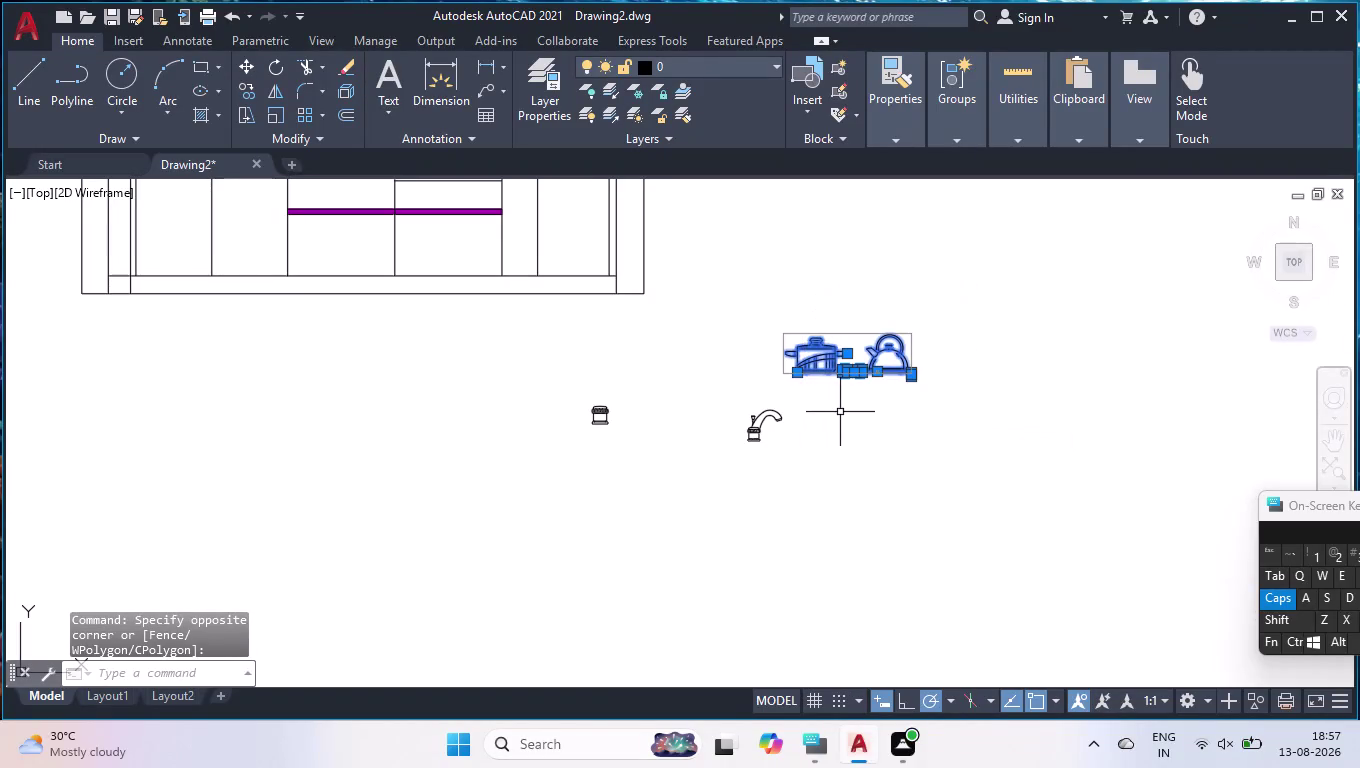
Move the selected pot and kettle from their bottom-left corner onto the countertop surface.
text(MOVE)
key(Return)
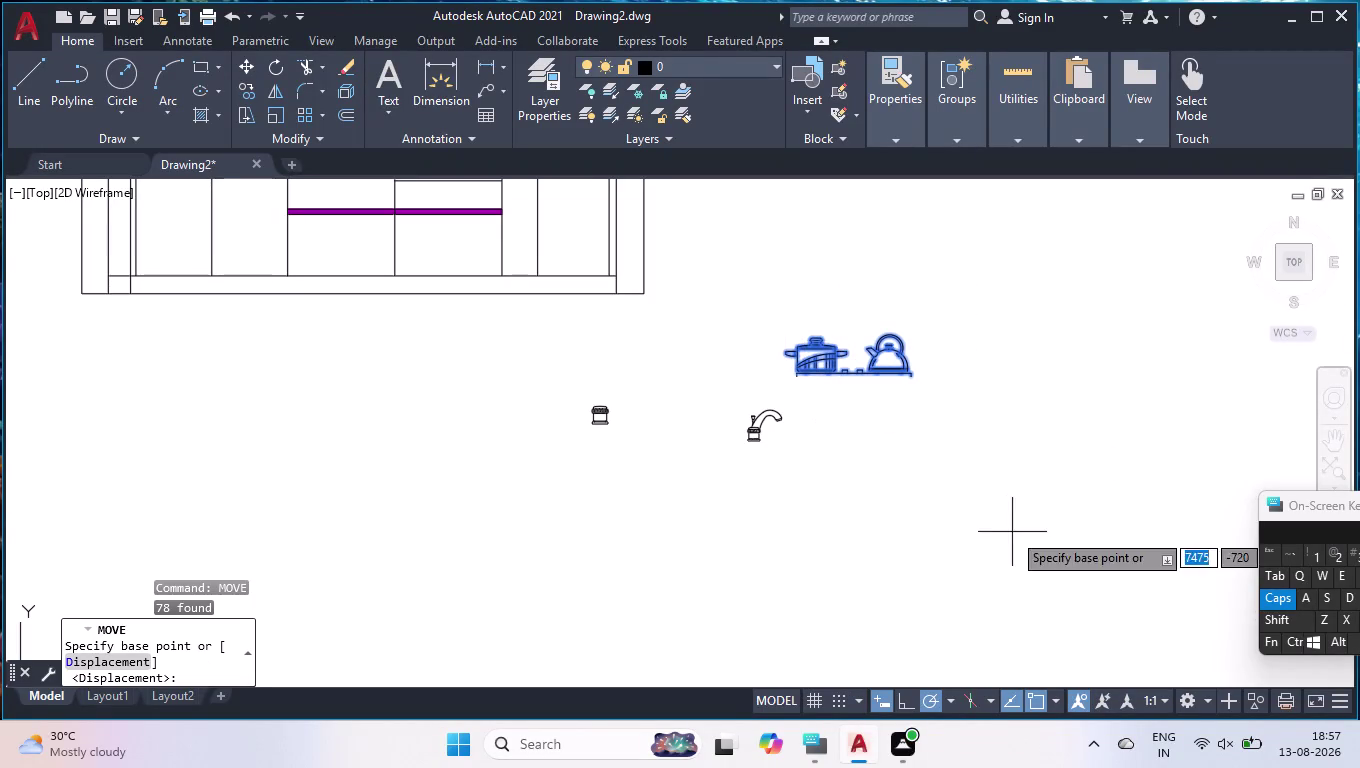
scroll(up, 3)
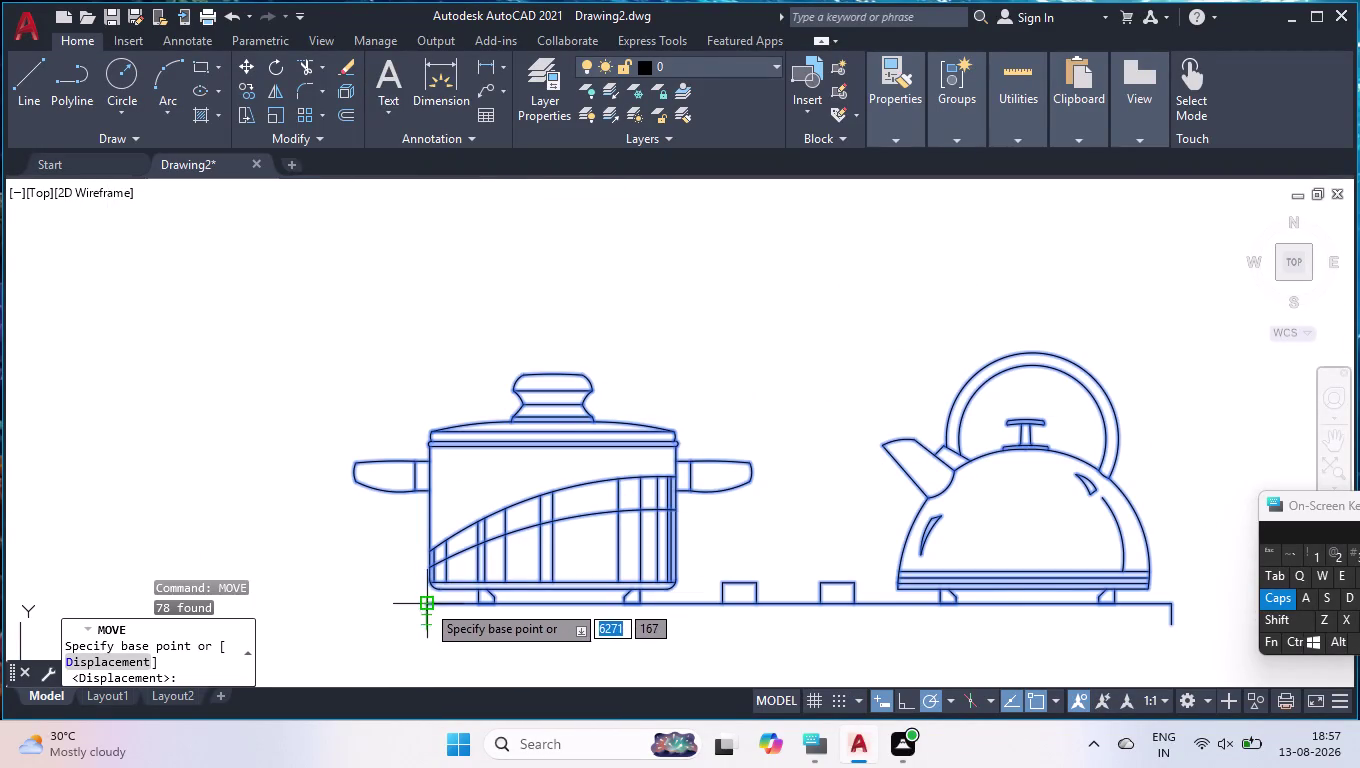
click(1178, 628)
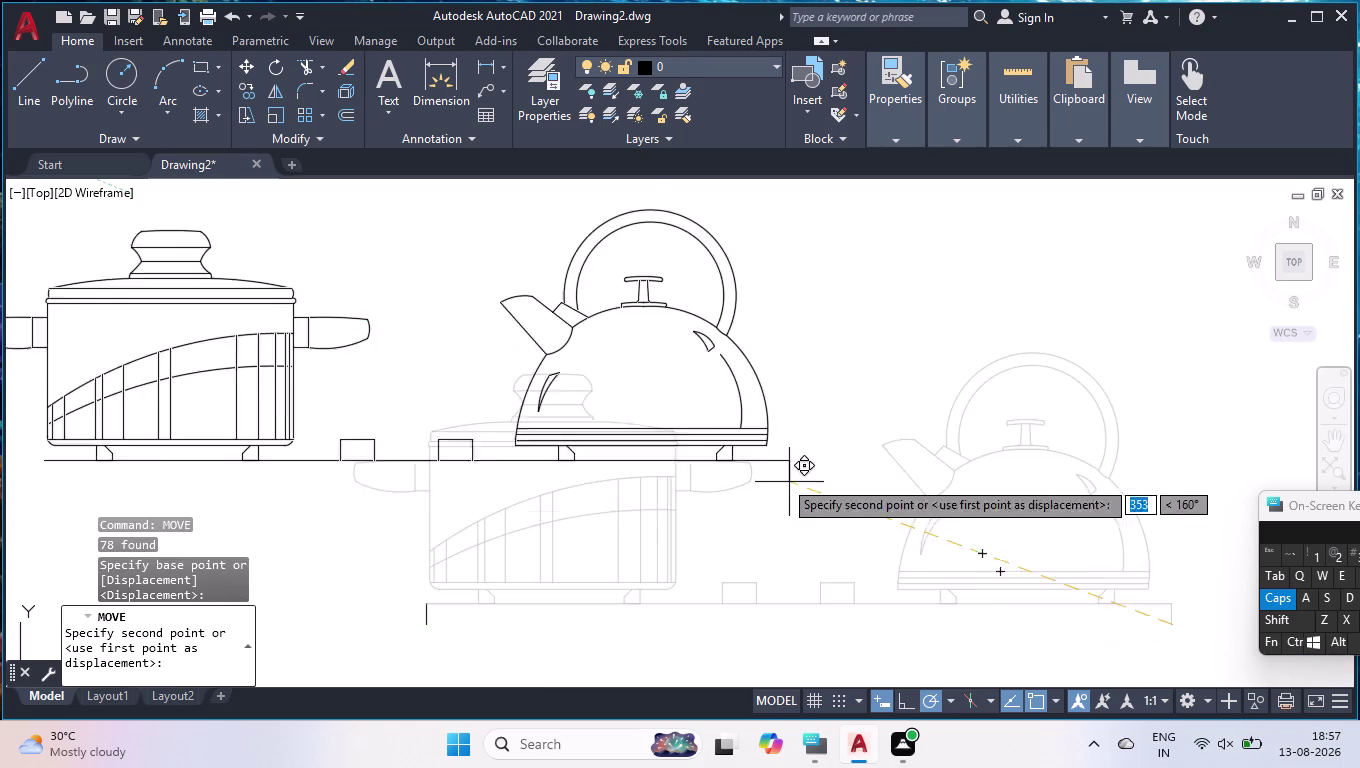
scroll(down, 3)
scroll(up, 3)
scroll(up, 3)
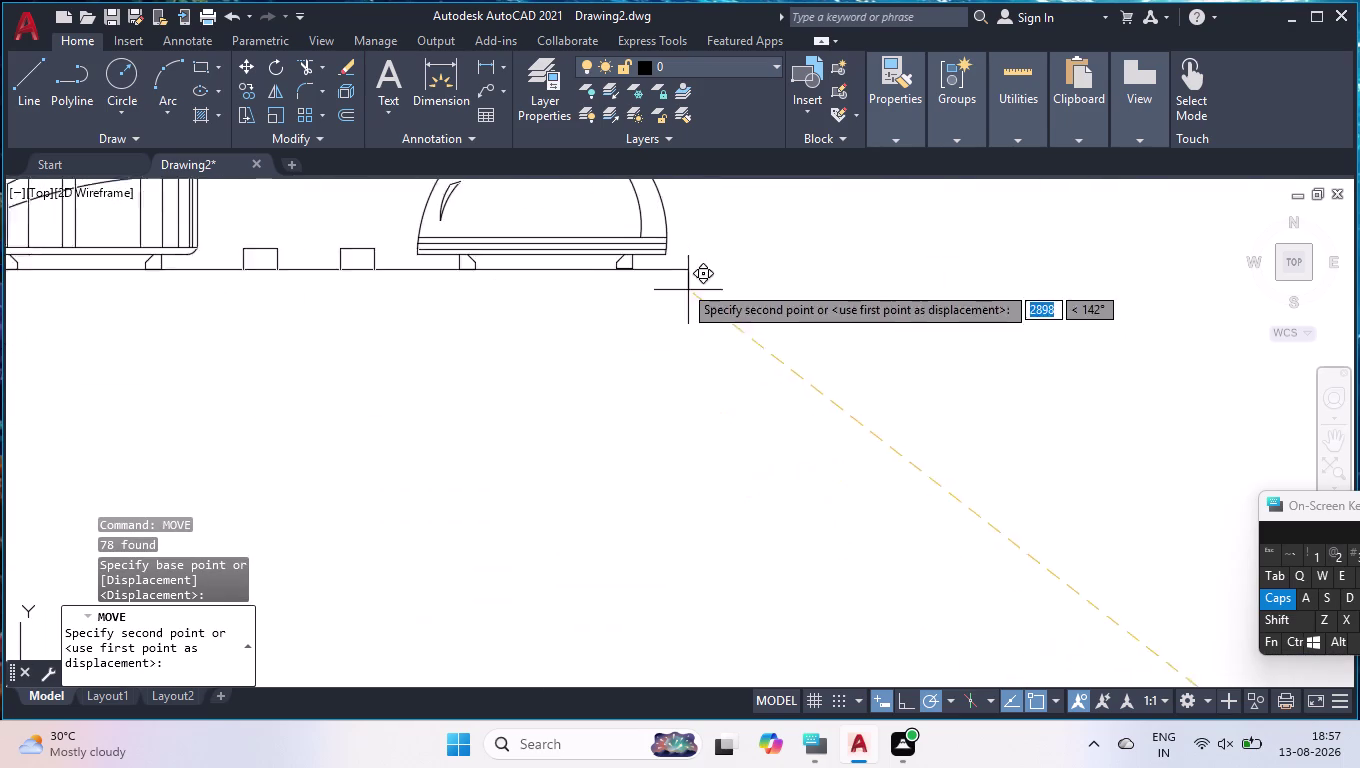
scroll(down, 3)
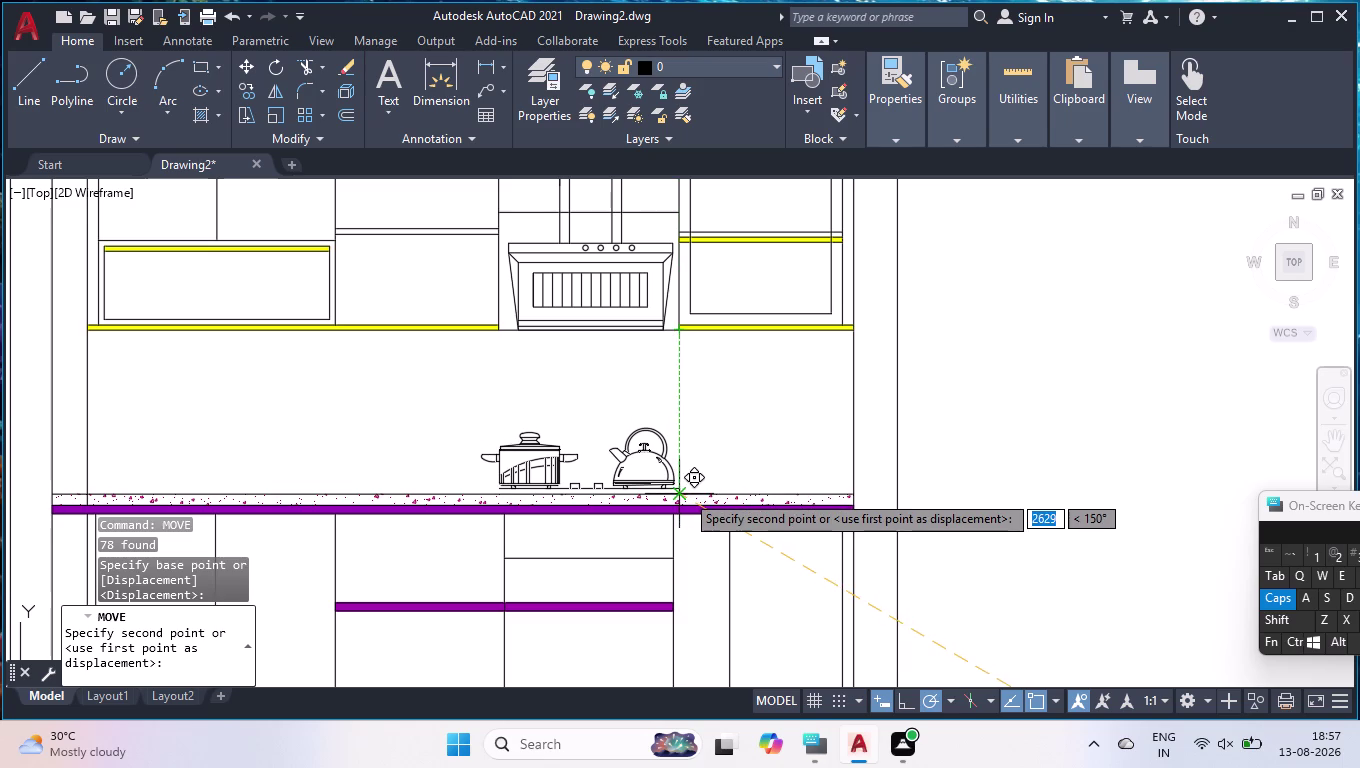
click(685, 493)
scroll(up, 3)
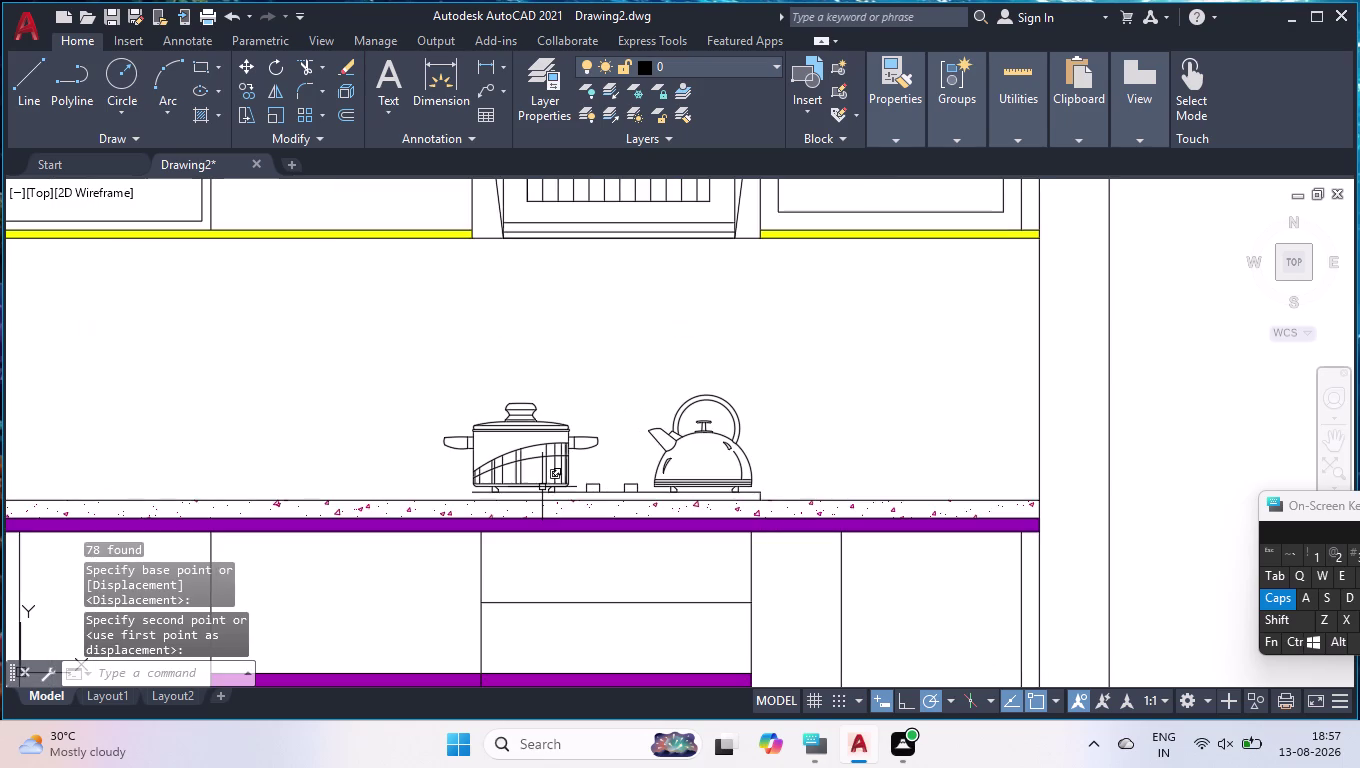
scroll(up, 3)
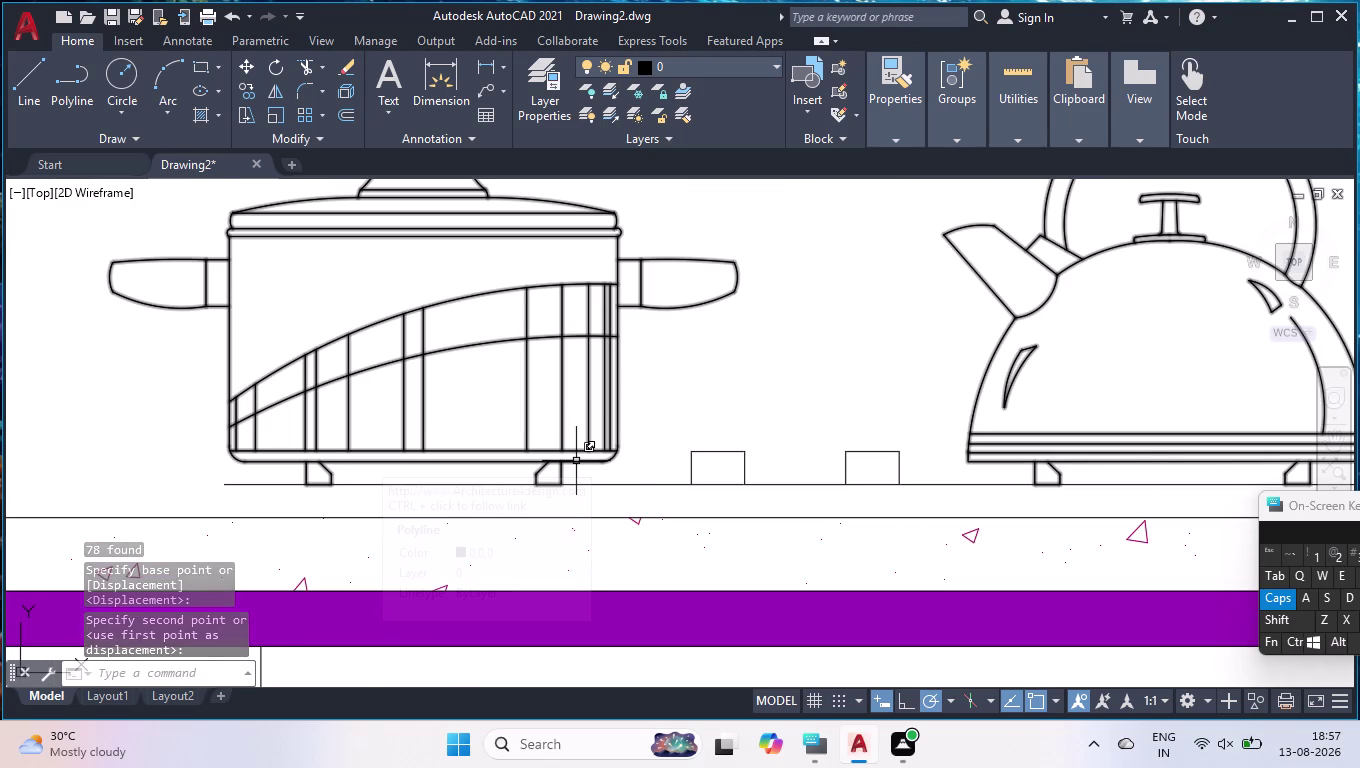
Draw a short vertical line from the pot's base down to the countertop.
key(l)
key(Return)
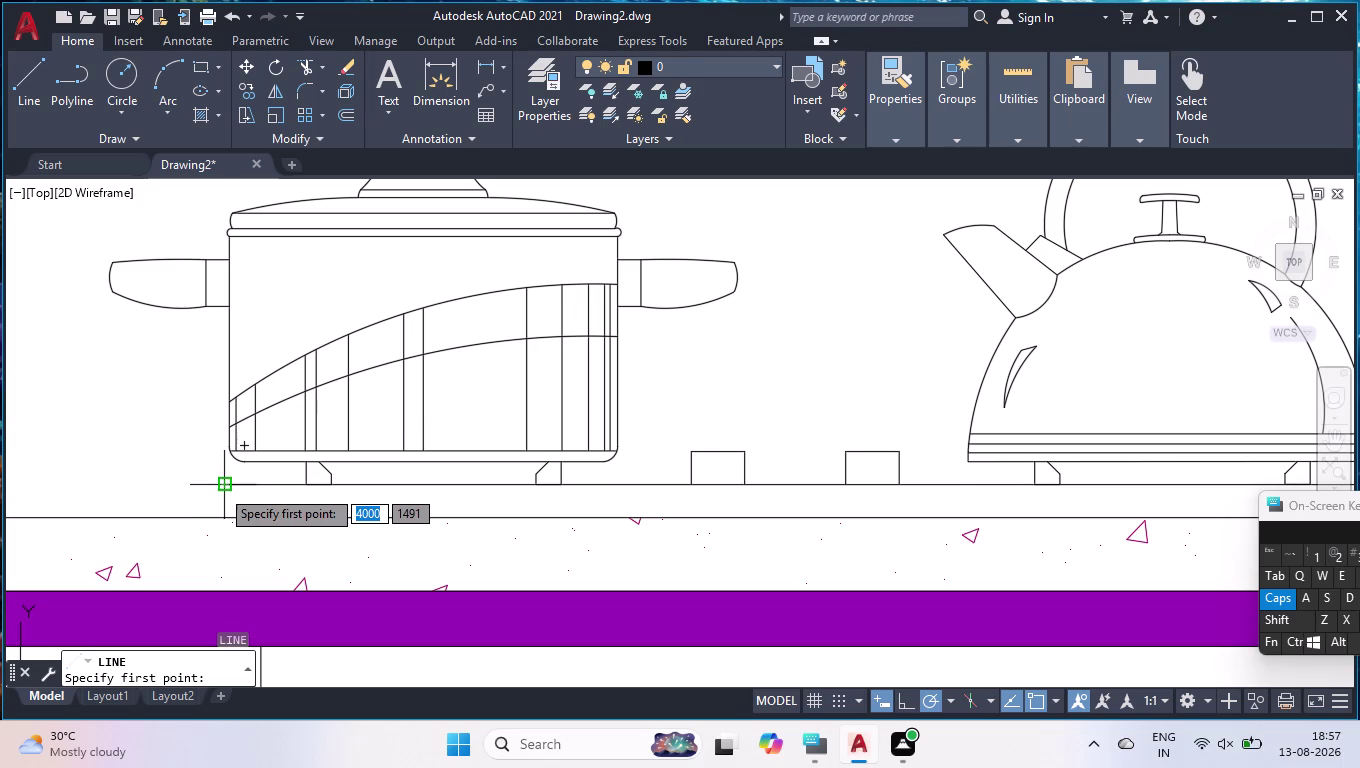
click(220, 488)
click(221, 516)
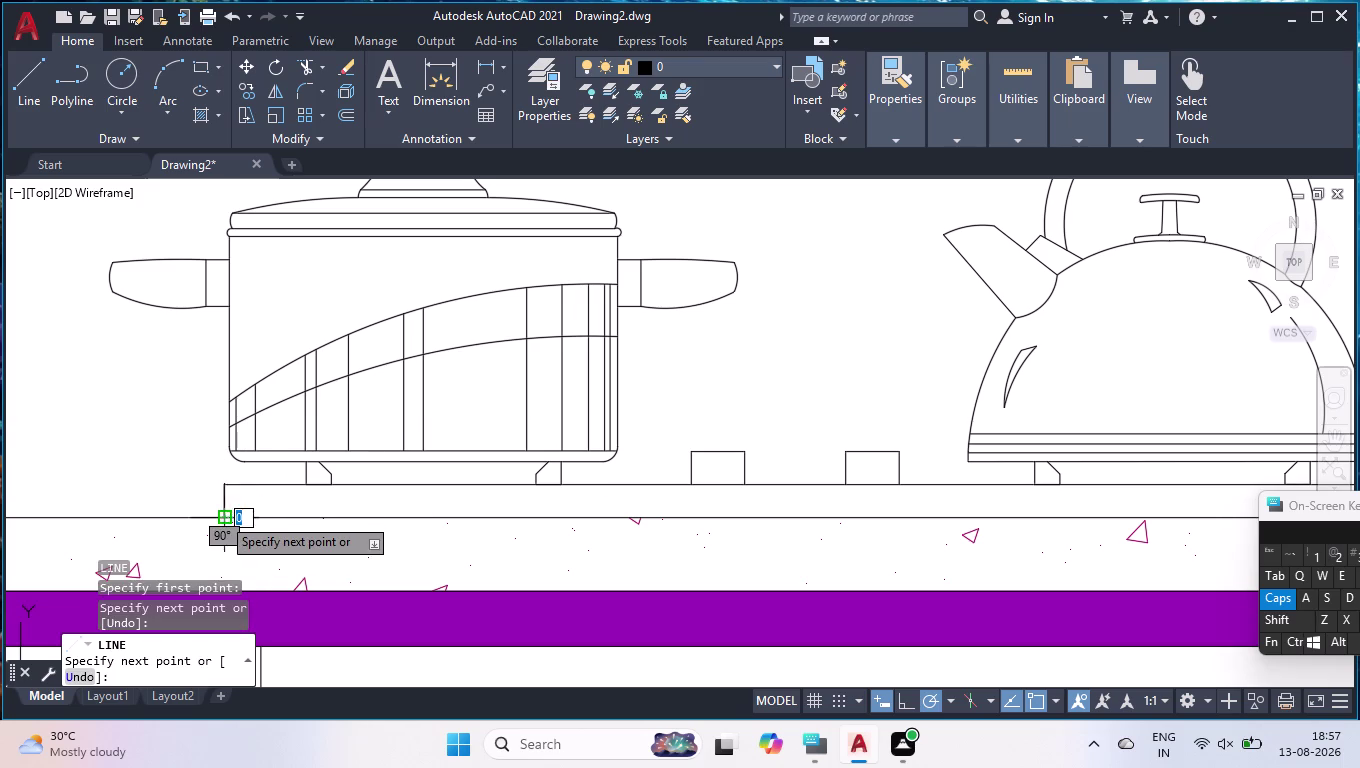
key(space)
scroll(down, 3)
scroll(down, 3)
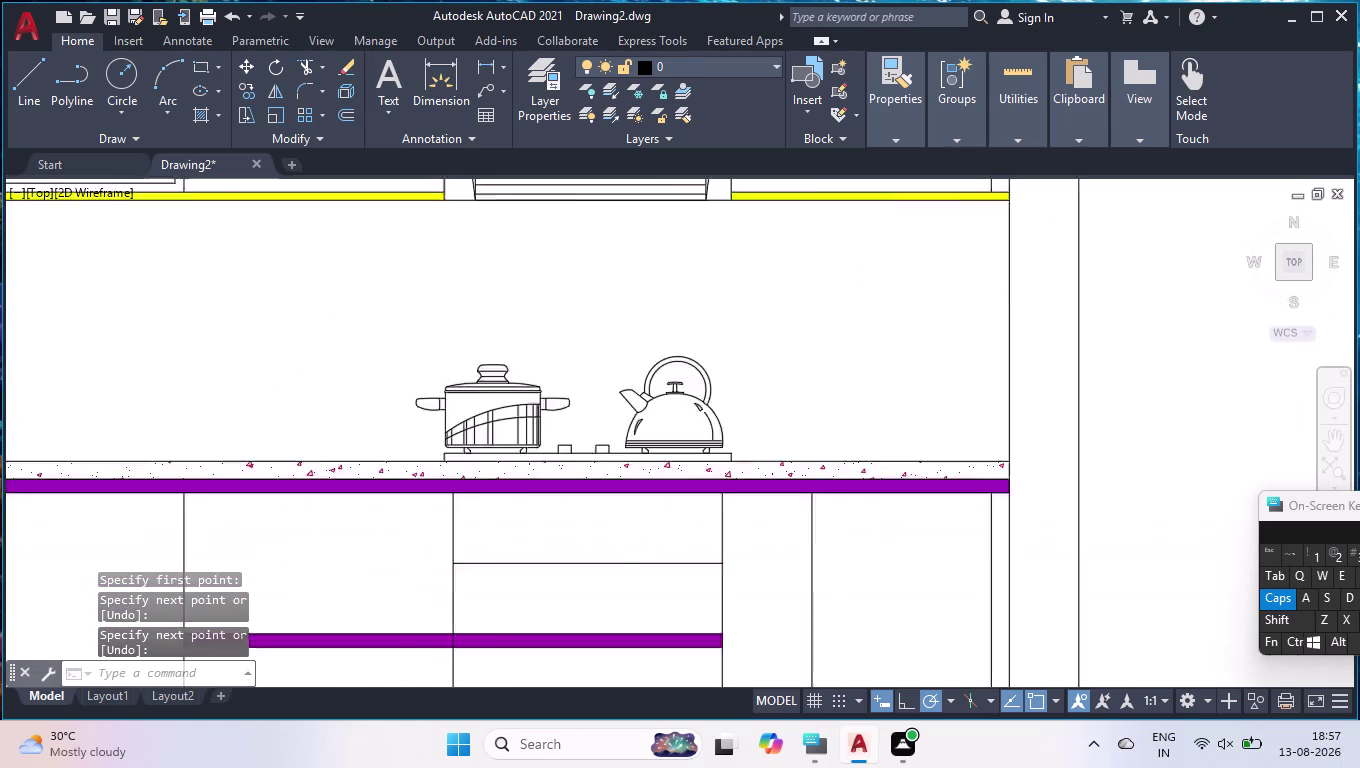
scroll(down, 3)
scroll(down, 3)
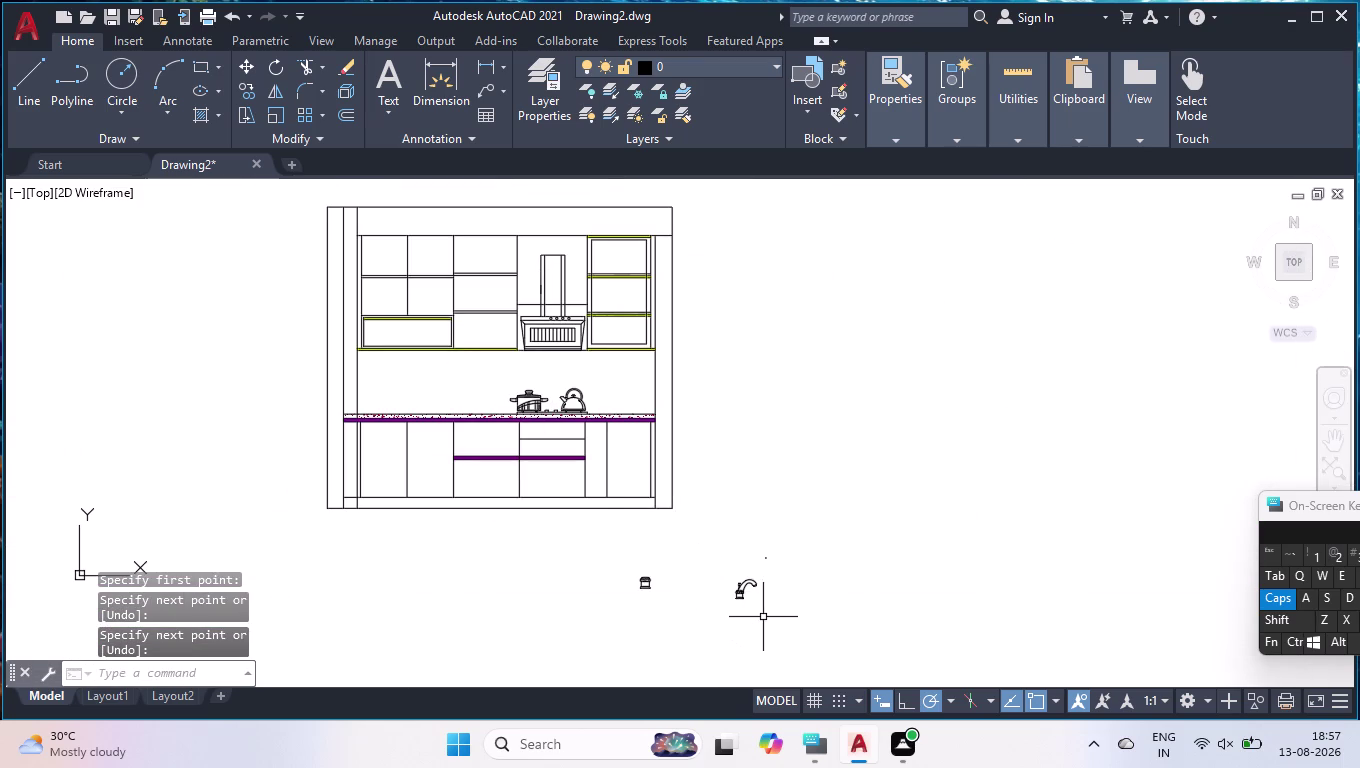
scroll(up, 3)
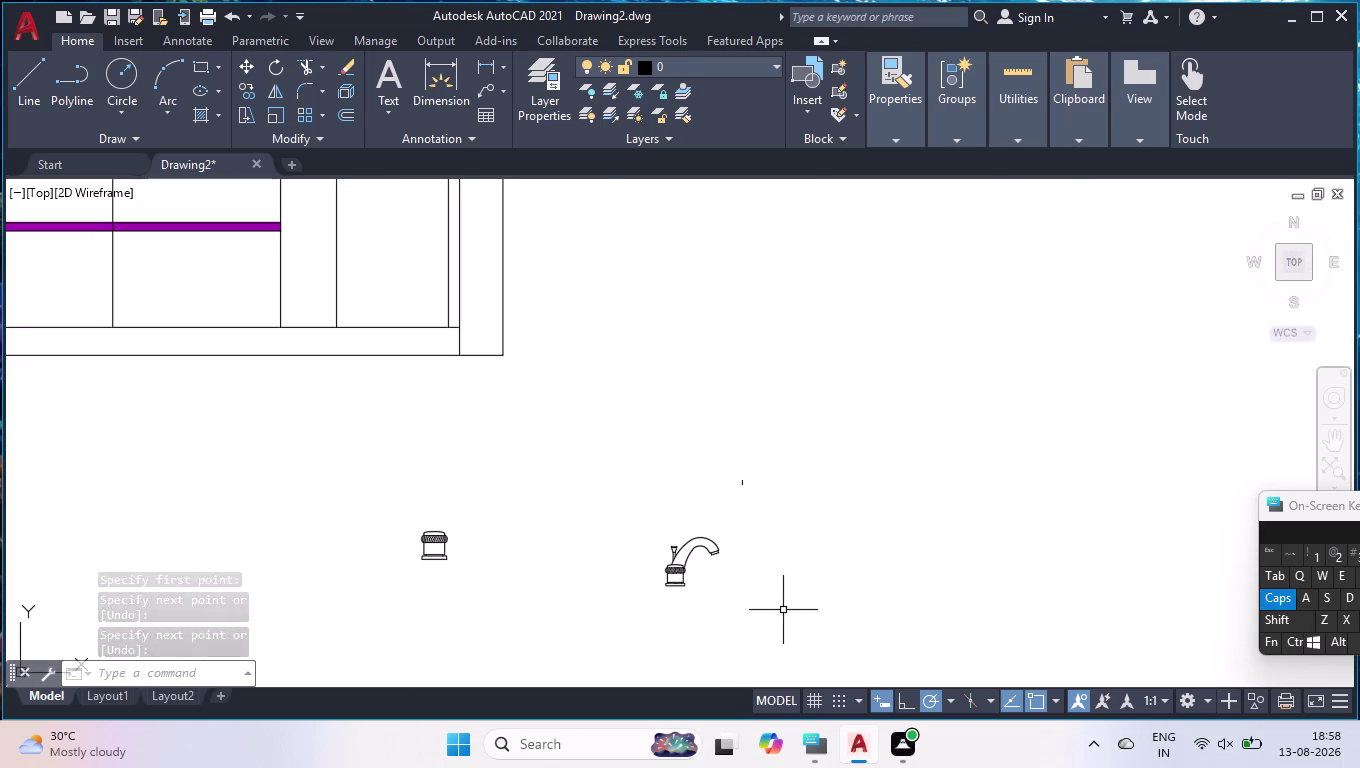
Select the faucet and begin moving it from its base's bottom midpoint.
click(744, 476)
click(760, 603)
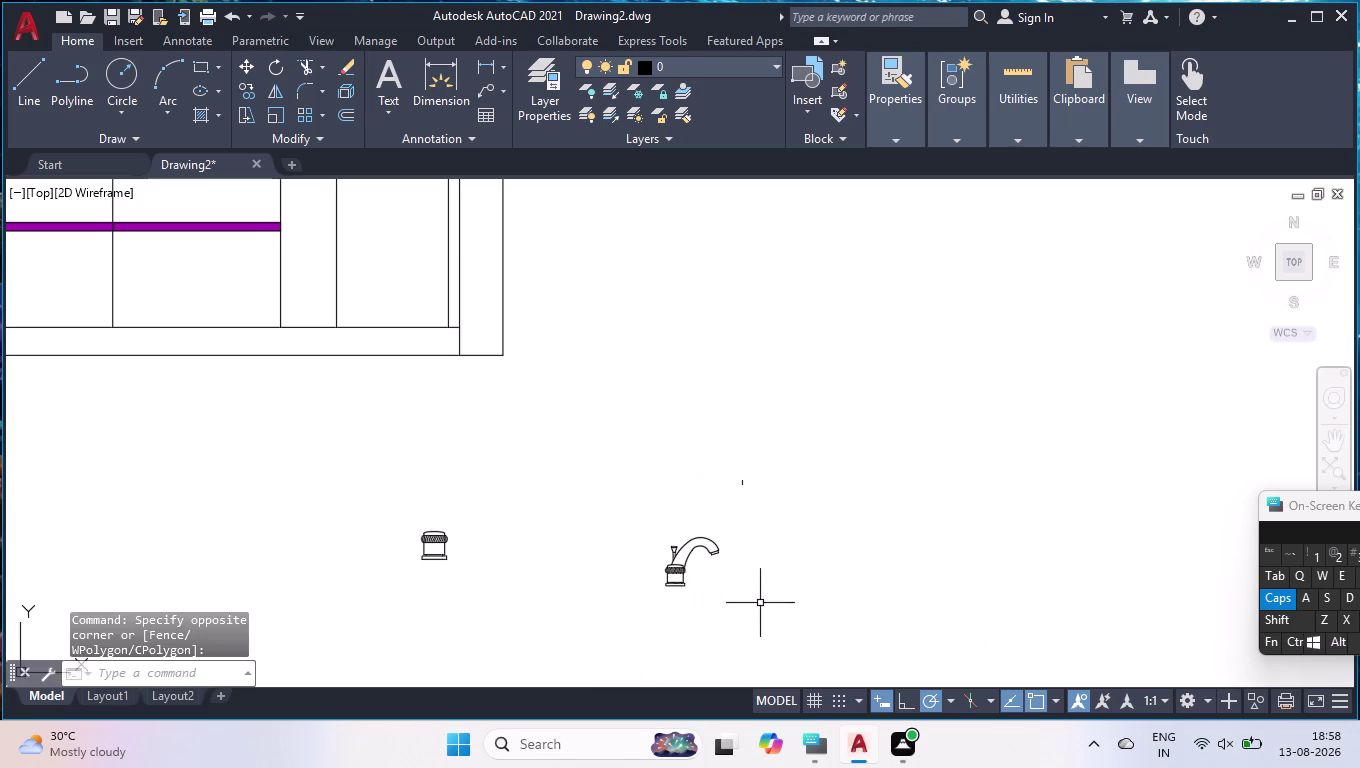
click(746, 533)
click(626, 631)
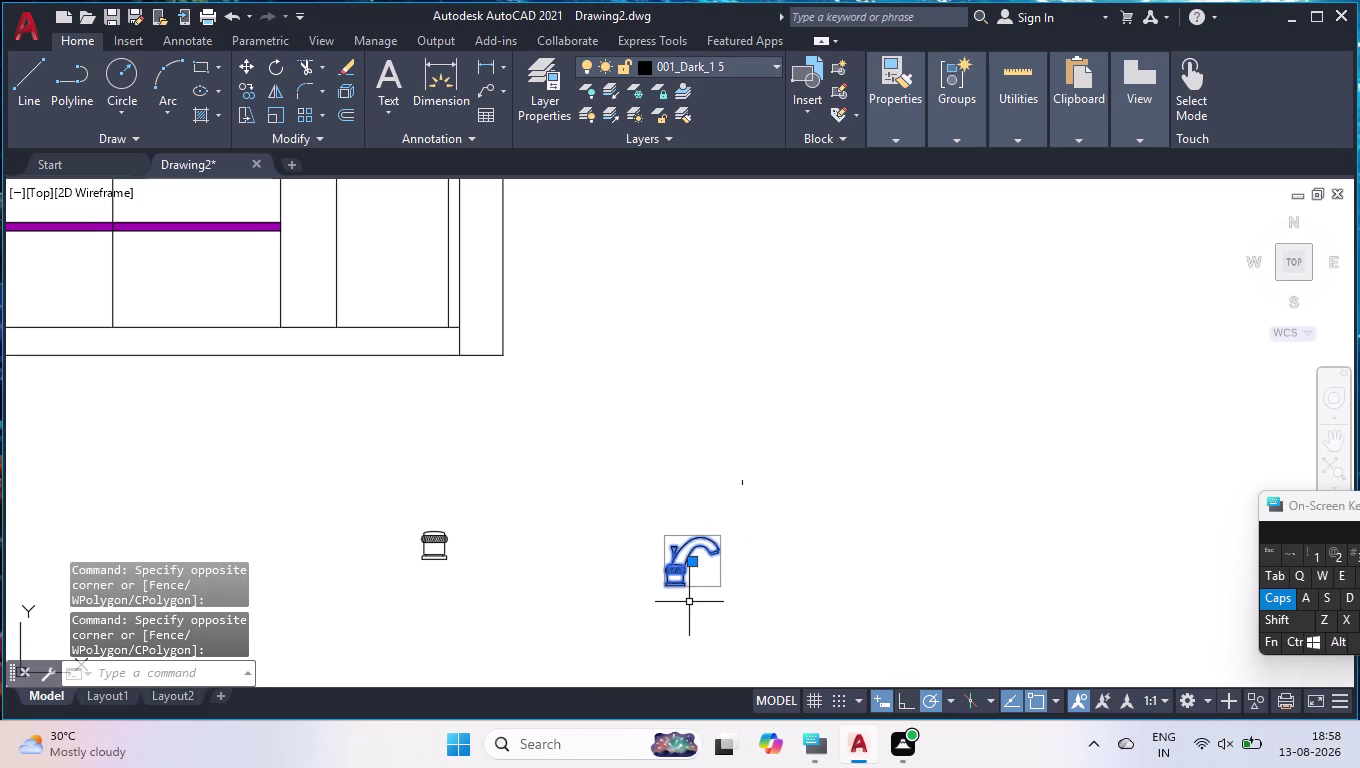
text(MOVE)
key(Return)
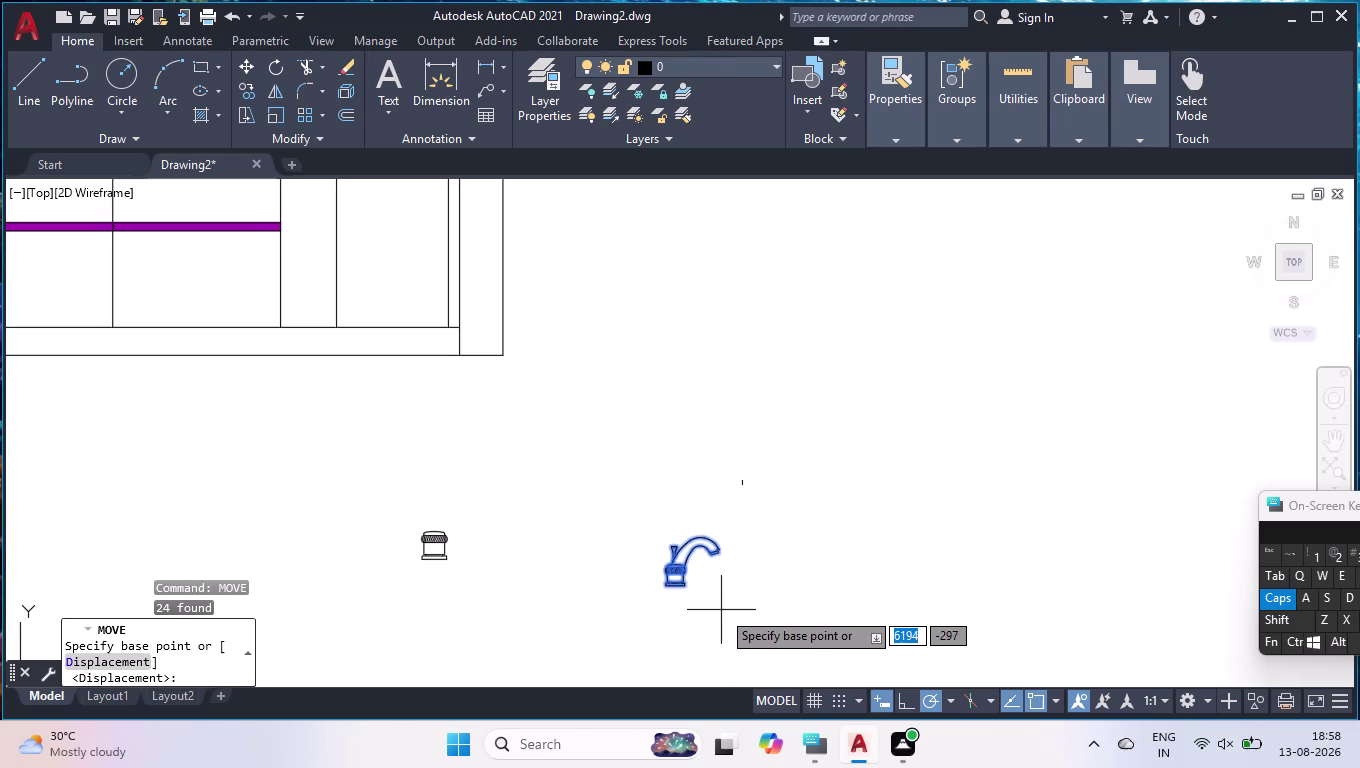
scroll(up, 3)
scroll(up, 3)
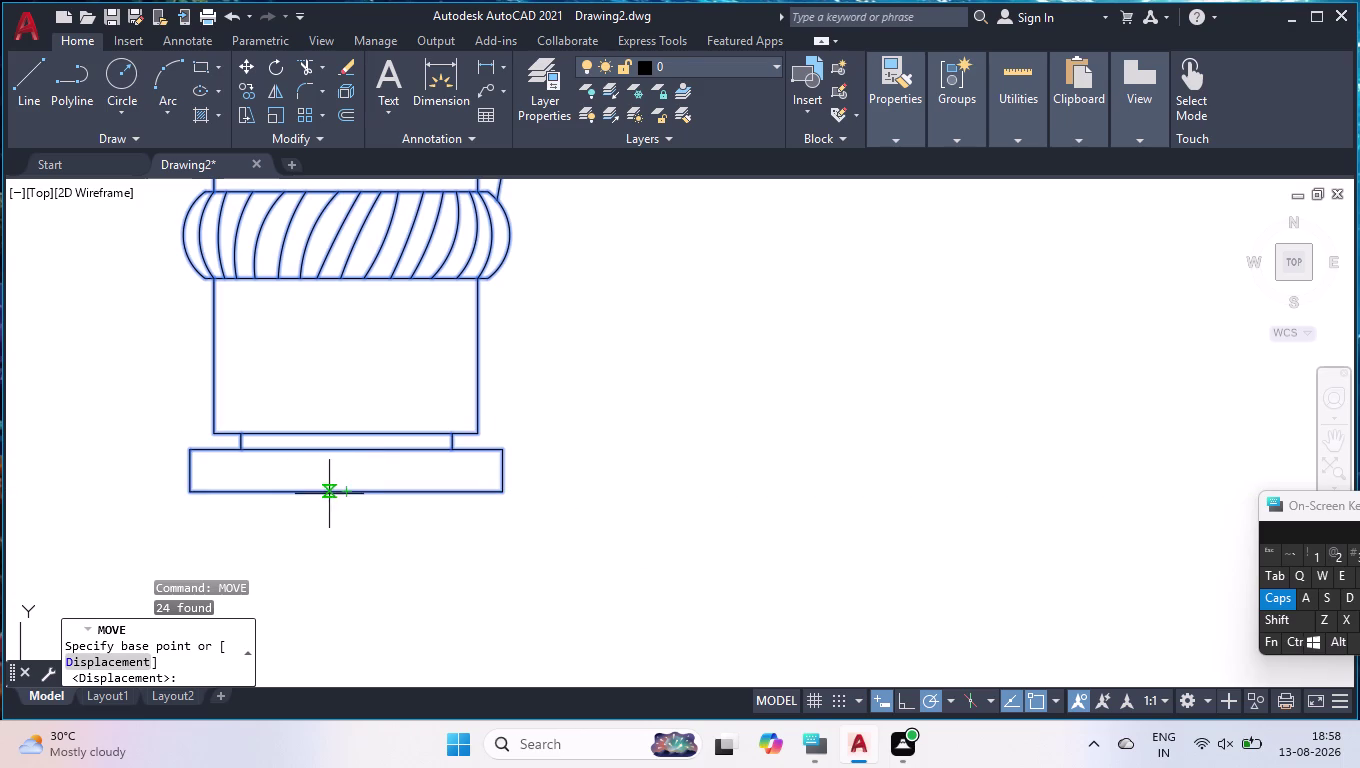
click(349, 494)
Set the faucet down on the countertop to the left of the pot.
scroll(down, 3)
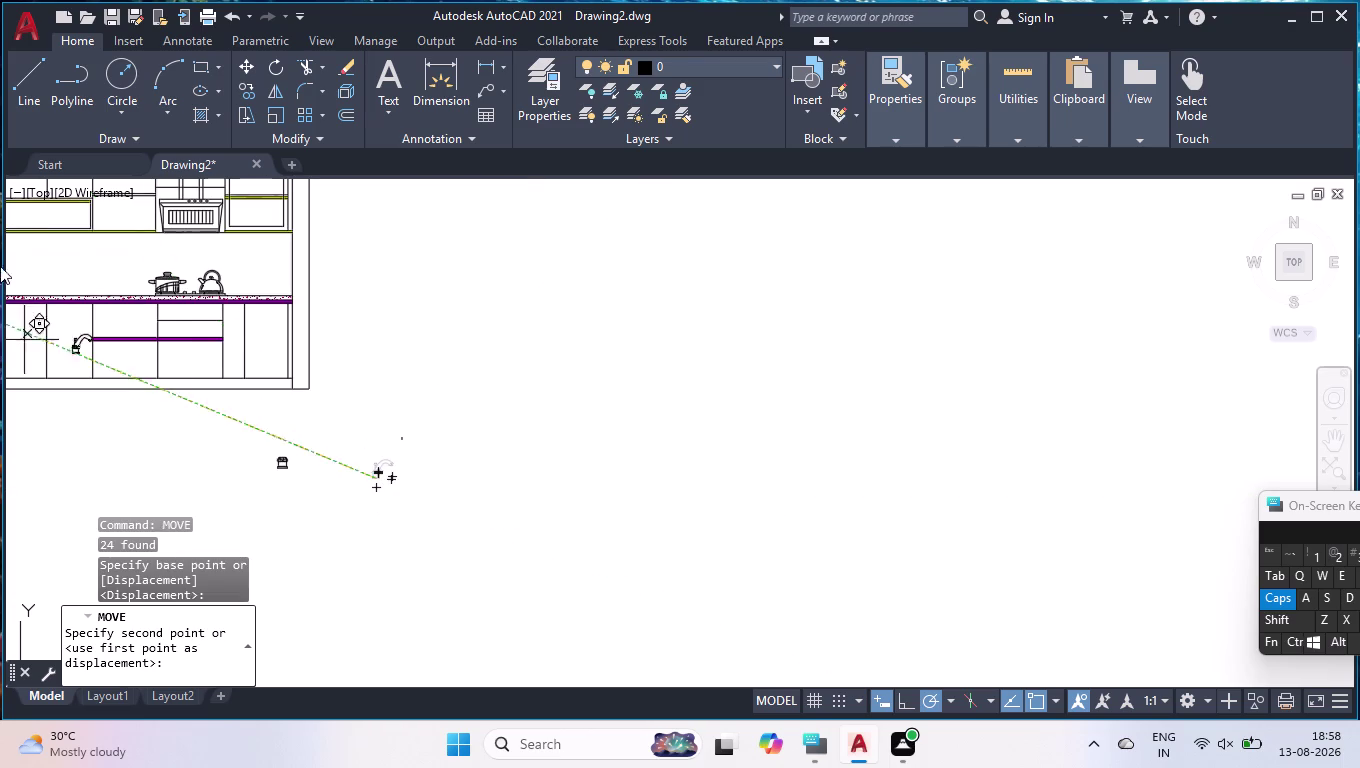
scroll(down, 3)
scroll(up, 3)
scroll(up, 3)
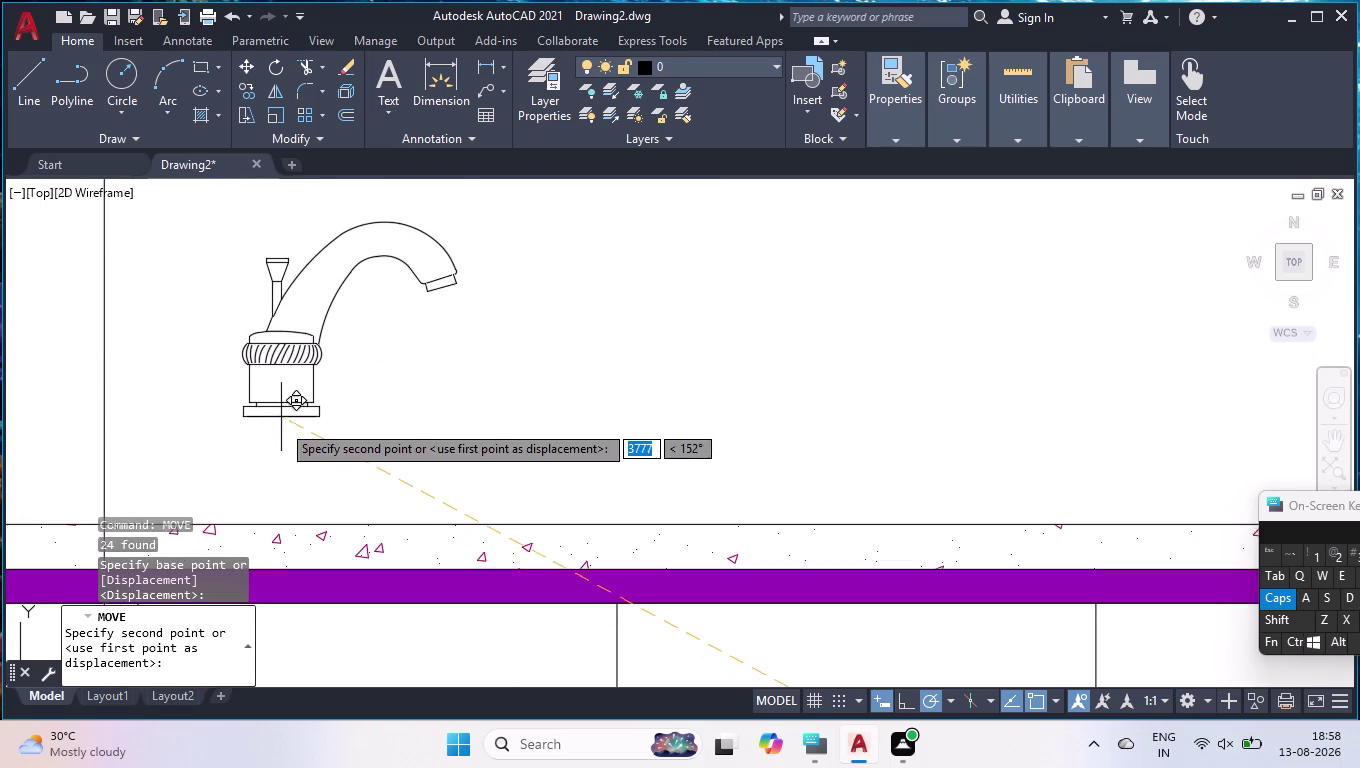
scroll(down, 3)
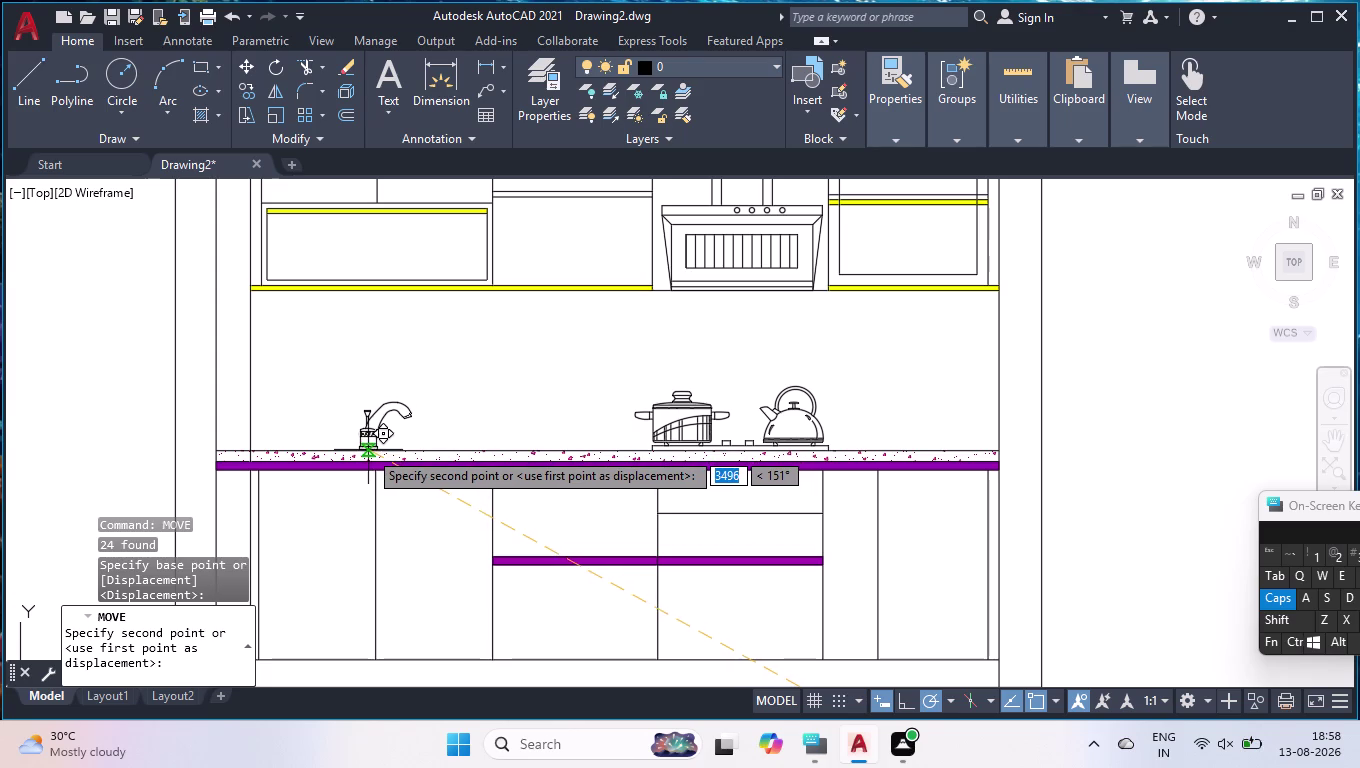
click(368, 450)
scroll(down, 3)
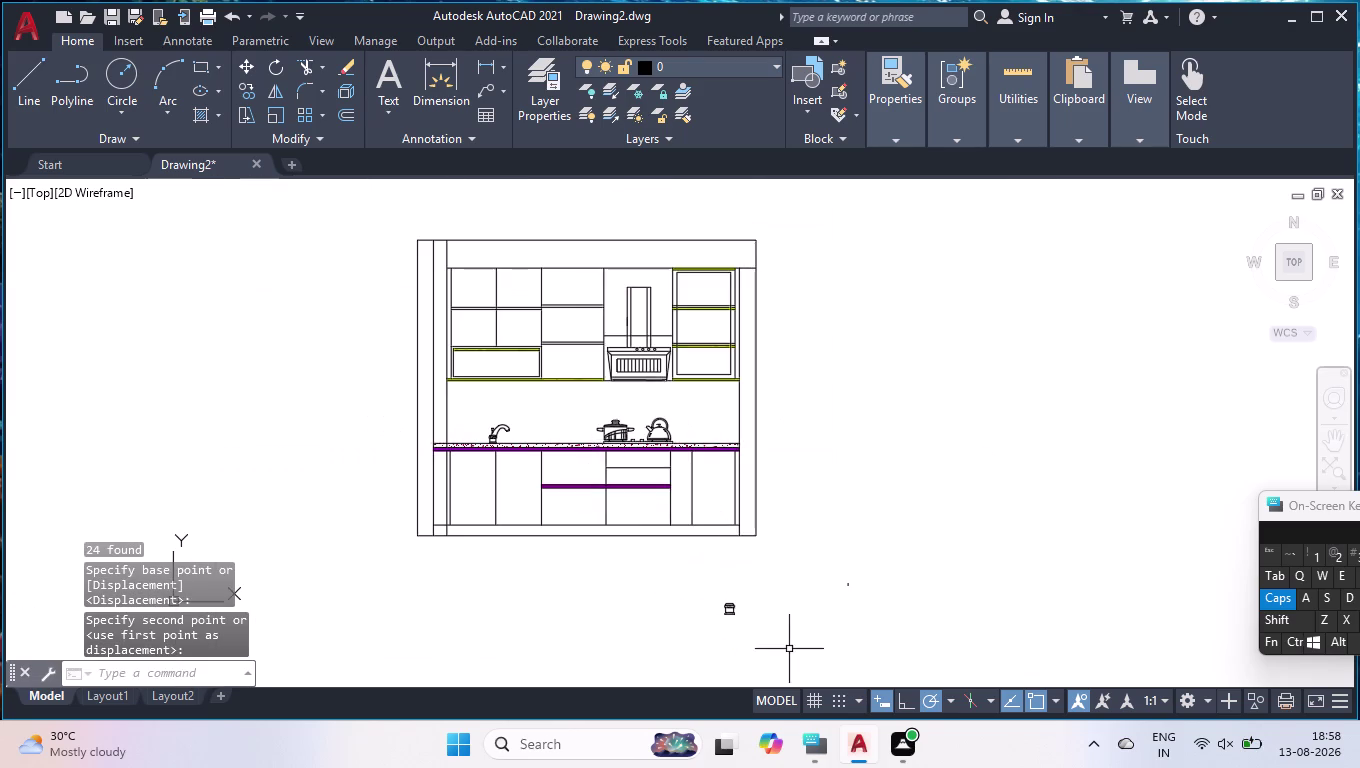
scroll(up, 3)
drag(646, 452, 642, 469)
Group the selected control knob parts into a single object.
click(498, 542)
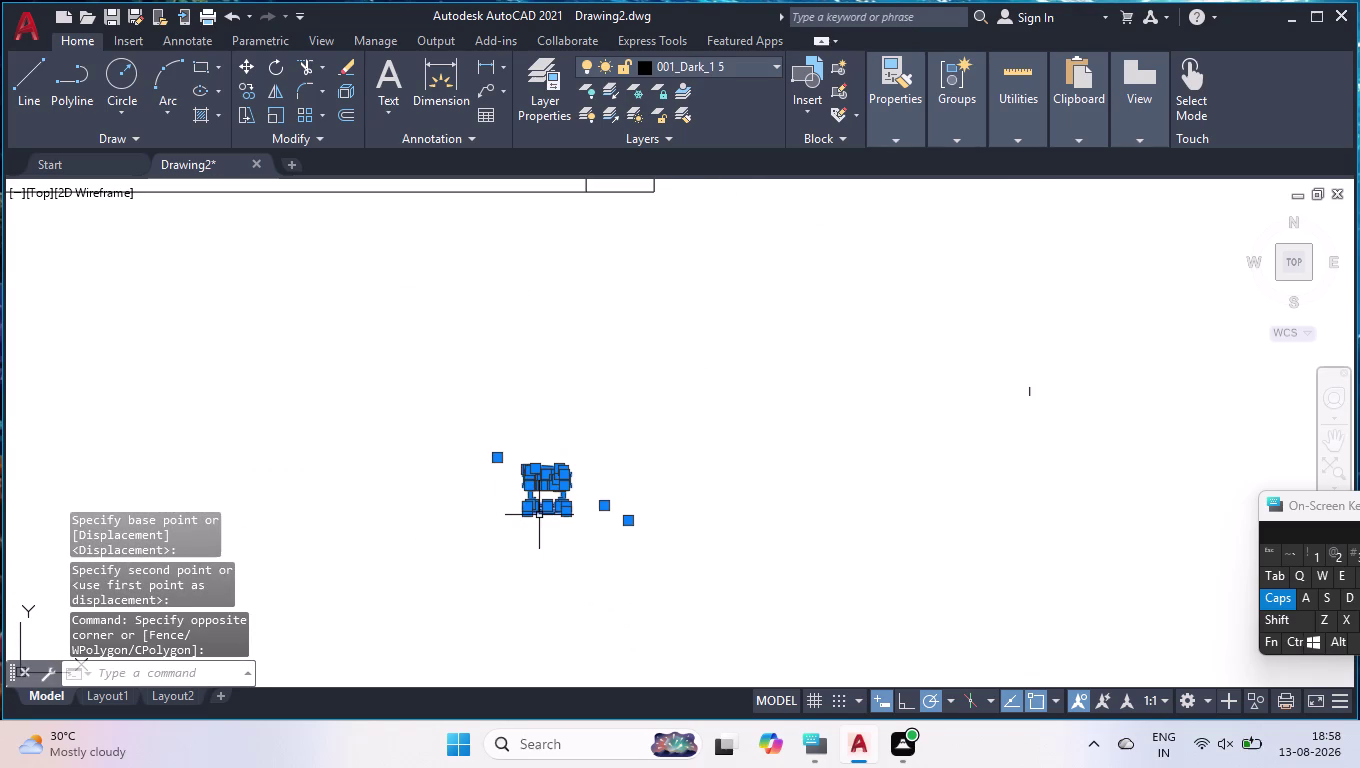
key(g)
key(r)
text(OU)
key(Return)
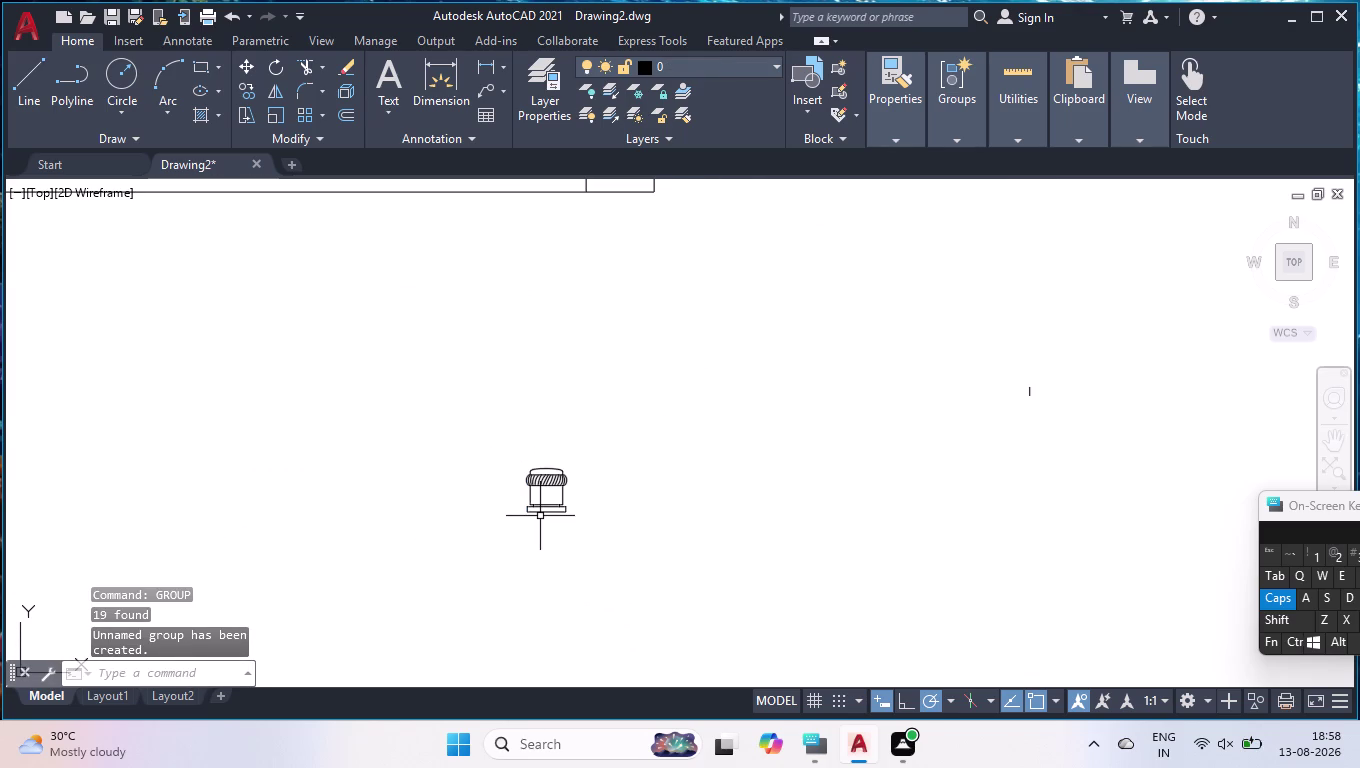
Move the grouped knob from its base onto the countertop left of the faucet.
click(545, 471)
text(M)
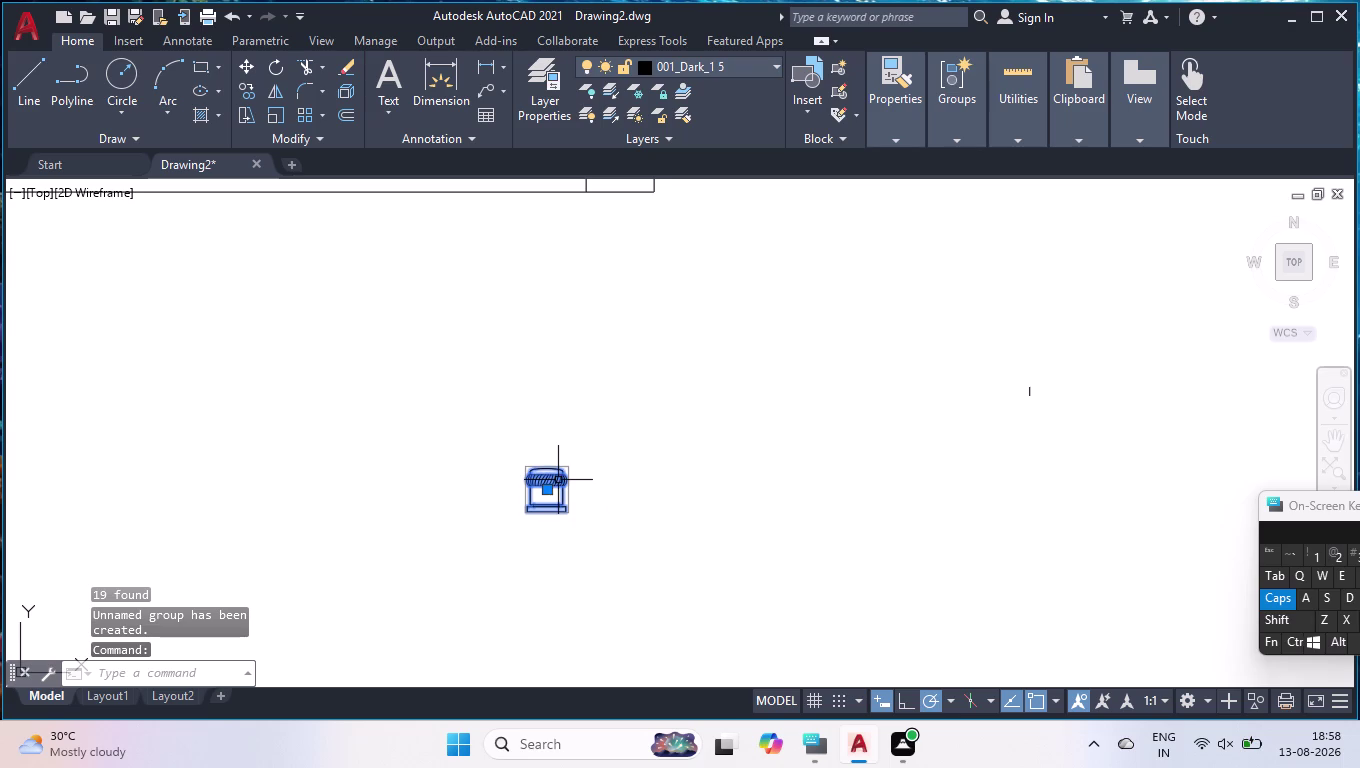
text(OVE)
key(Return)
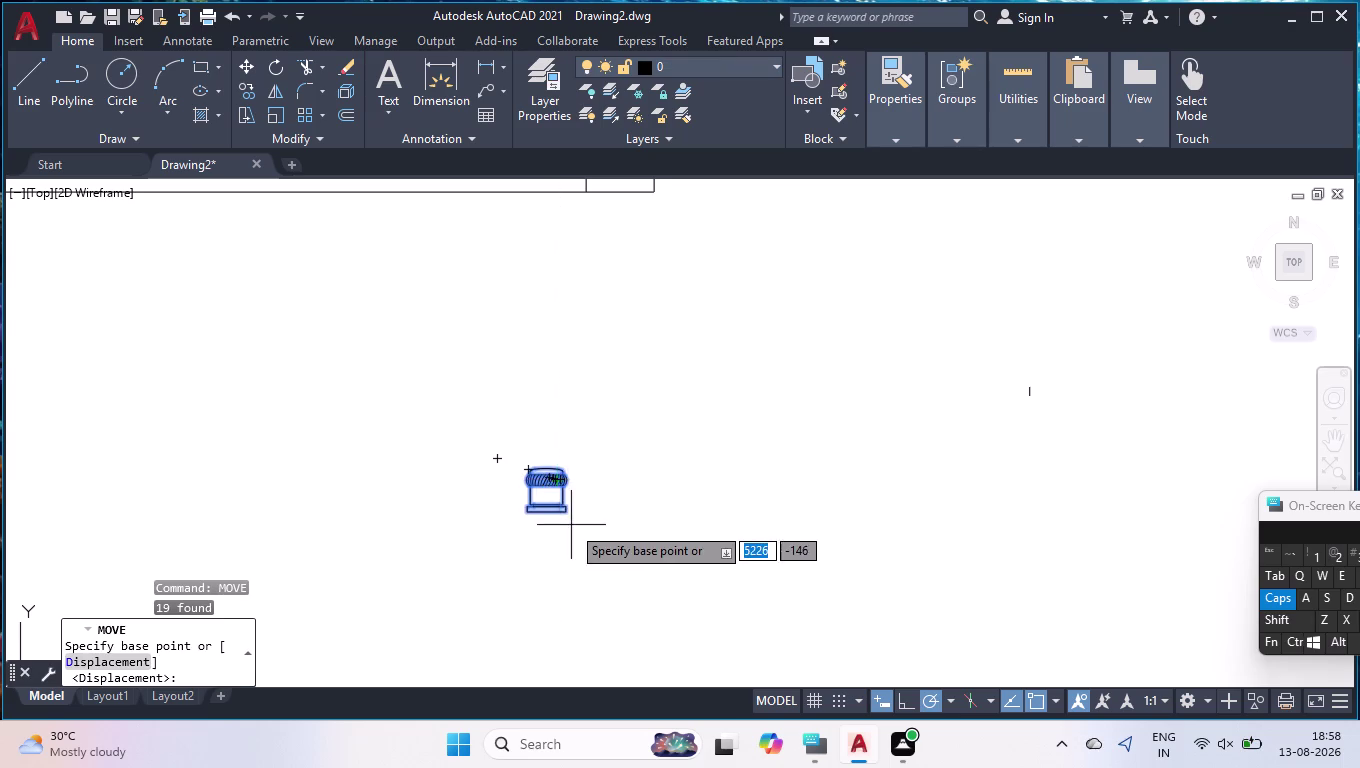
scroll(up, 3)
click(535, 486)
scroll(down, 3)
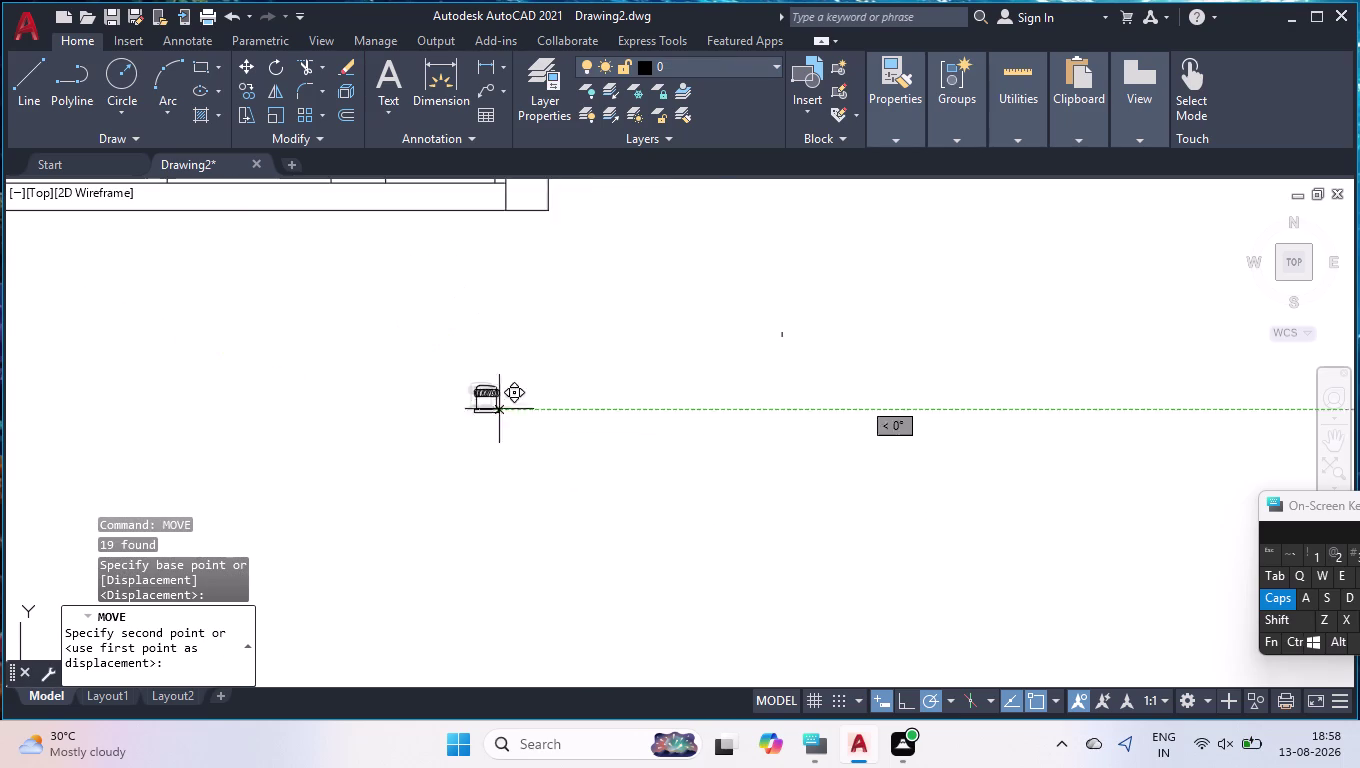
scroll(down, 3)
scroll(up, 3)
scroll(down, 3)
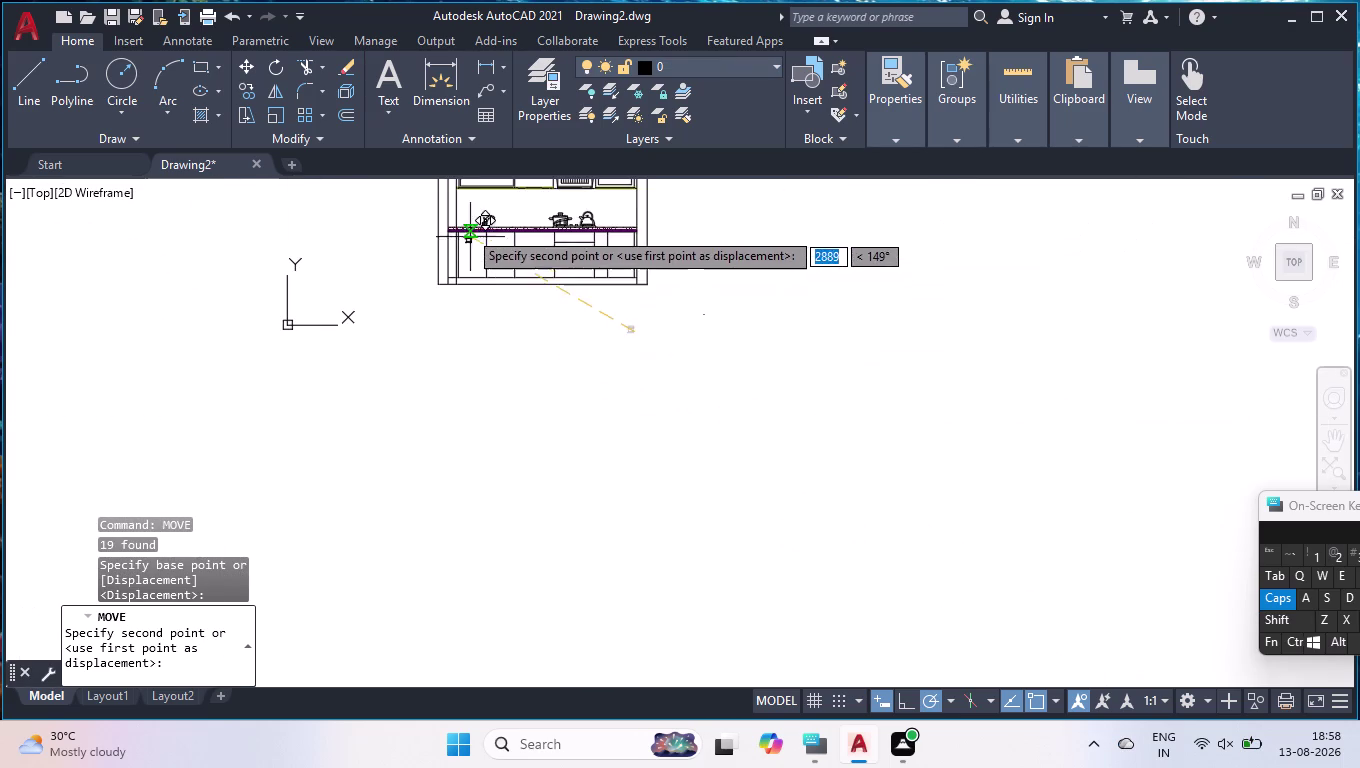
scroll(up, 3)
scroll(up, 3)
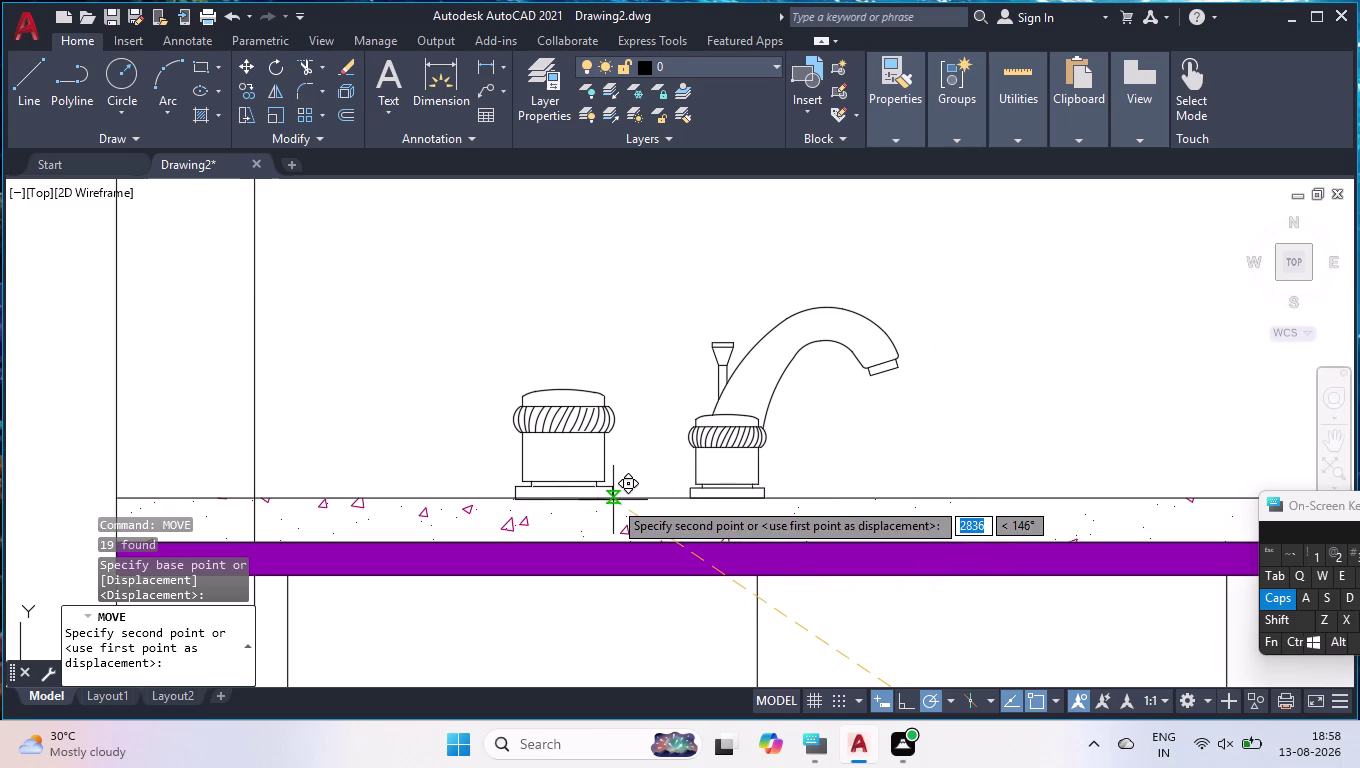
click(617, 499)
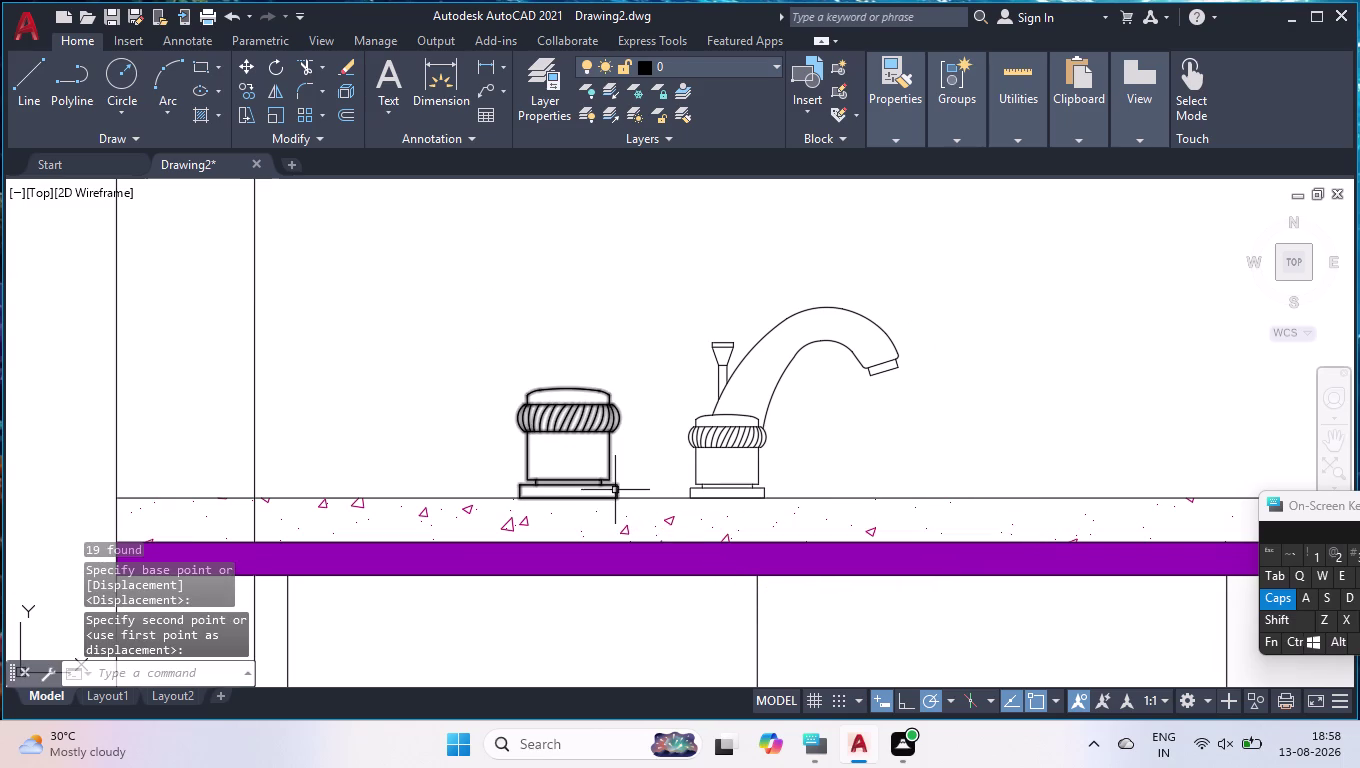
Copy the knob to the right side of the faucet.
click(613, 486)
text(CO)
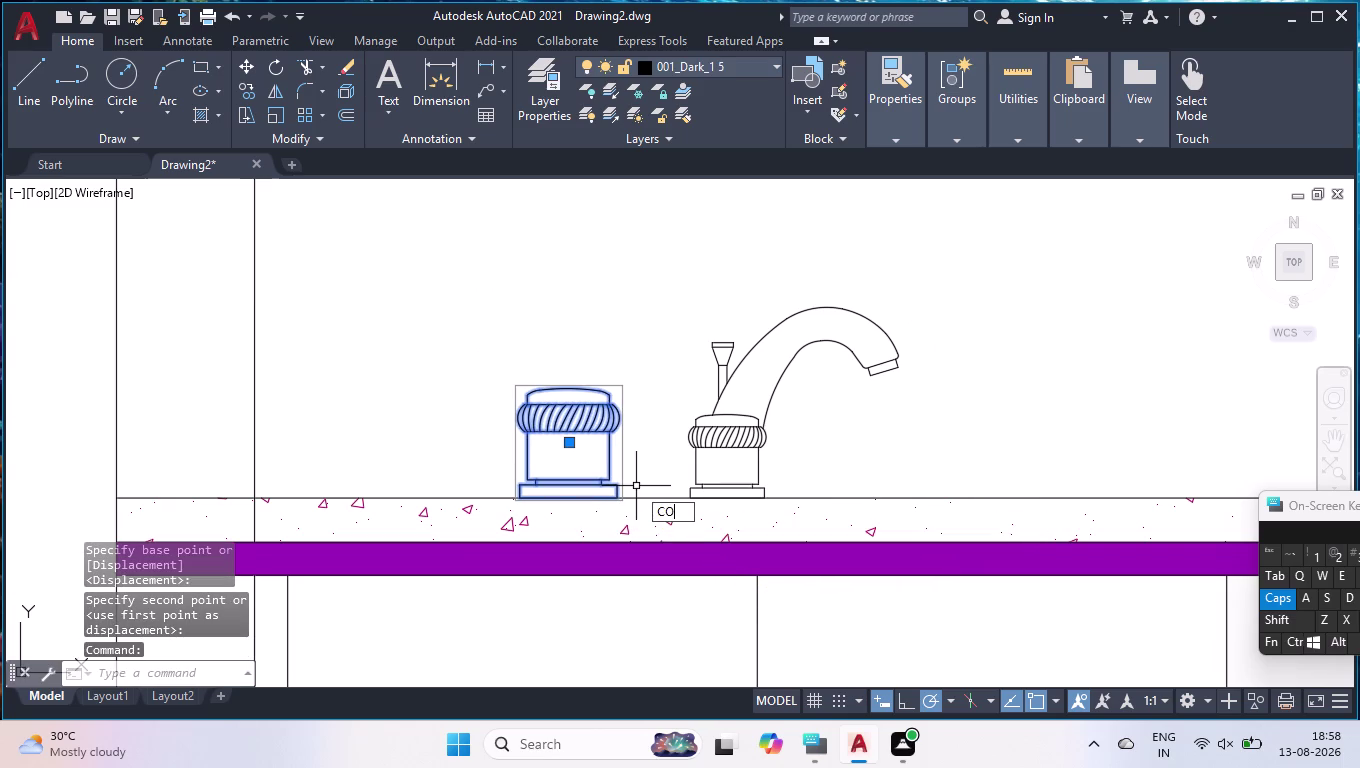
key(Return)
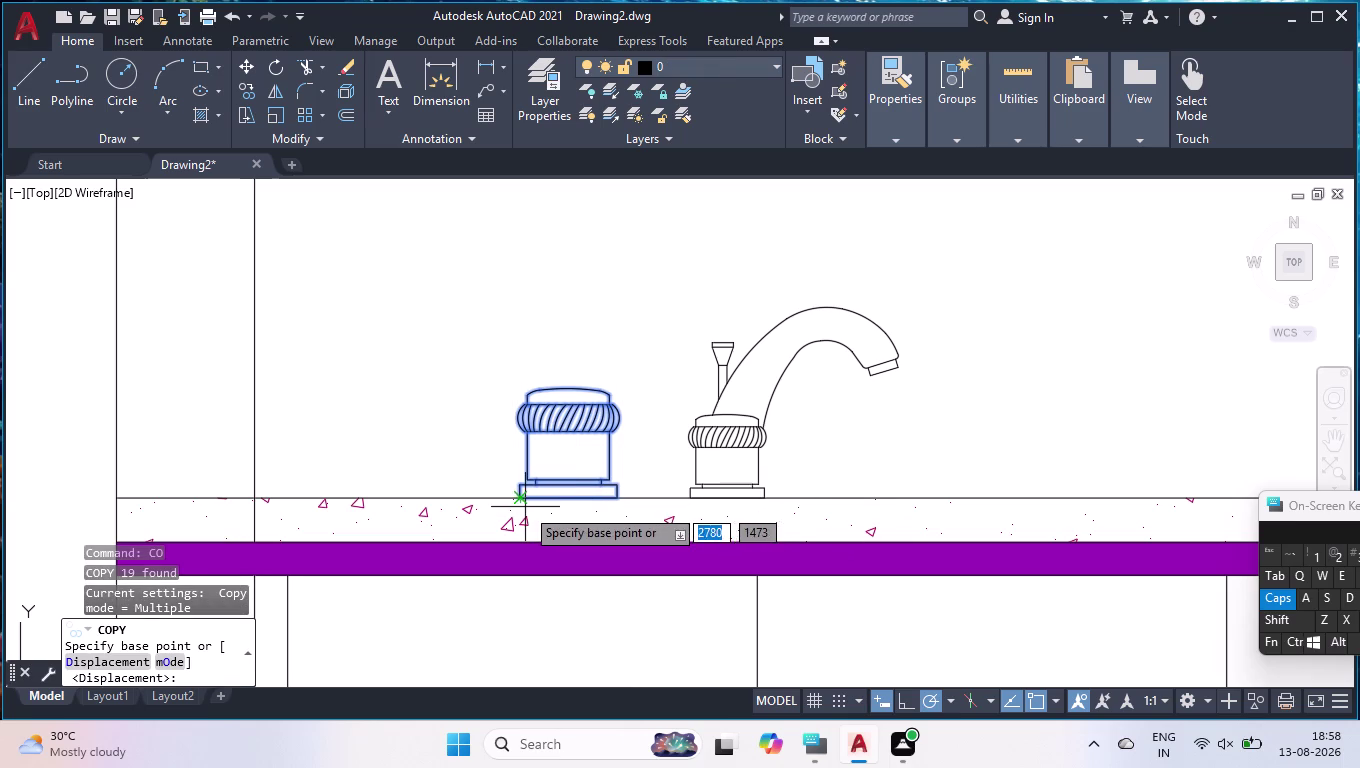
click(521, 498)
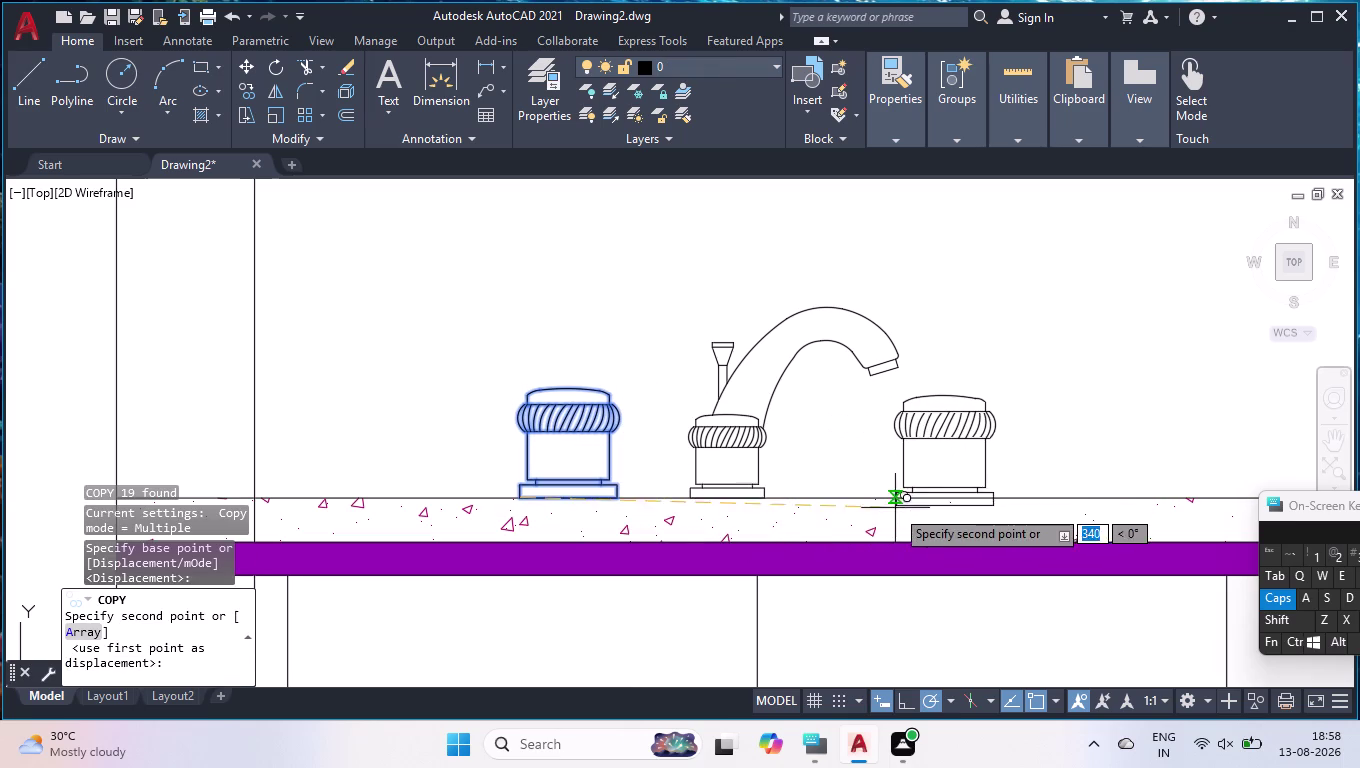
click(919, 497)
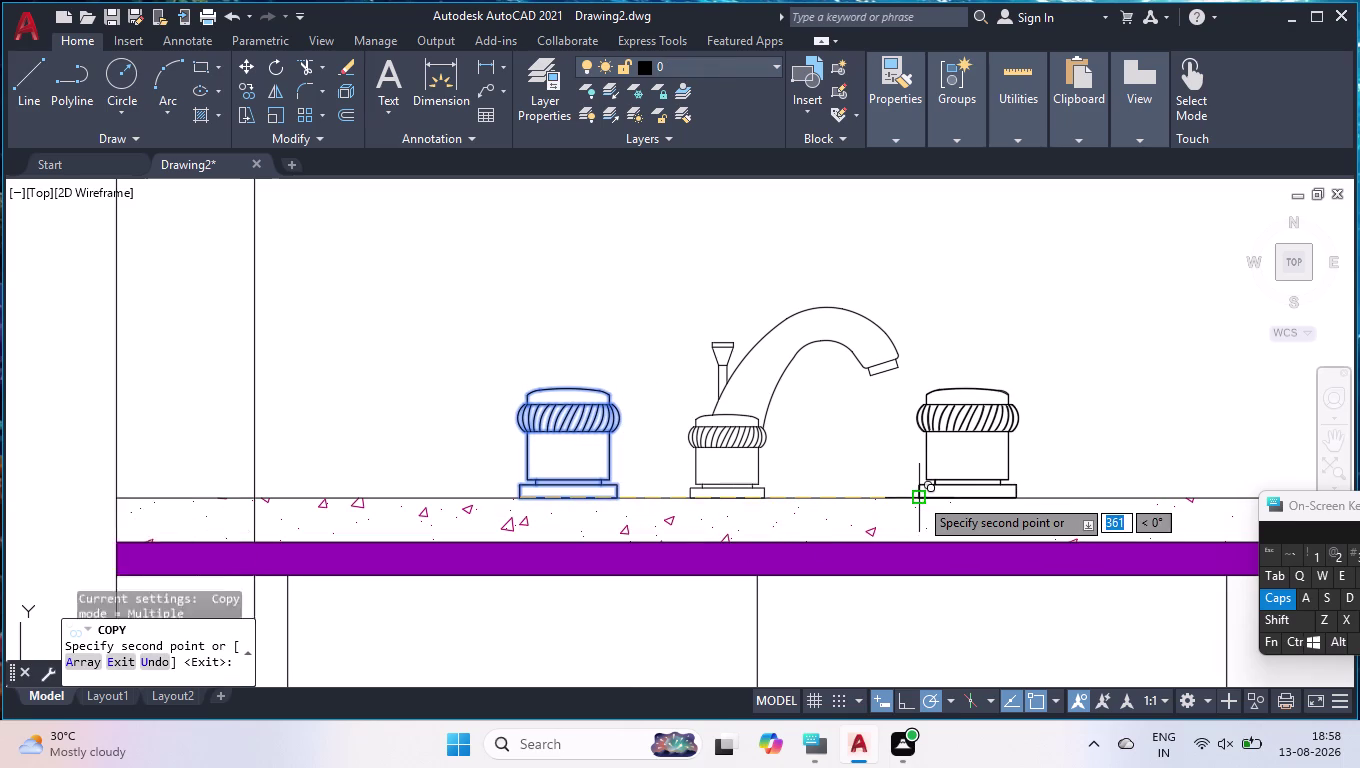
key(Return)
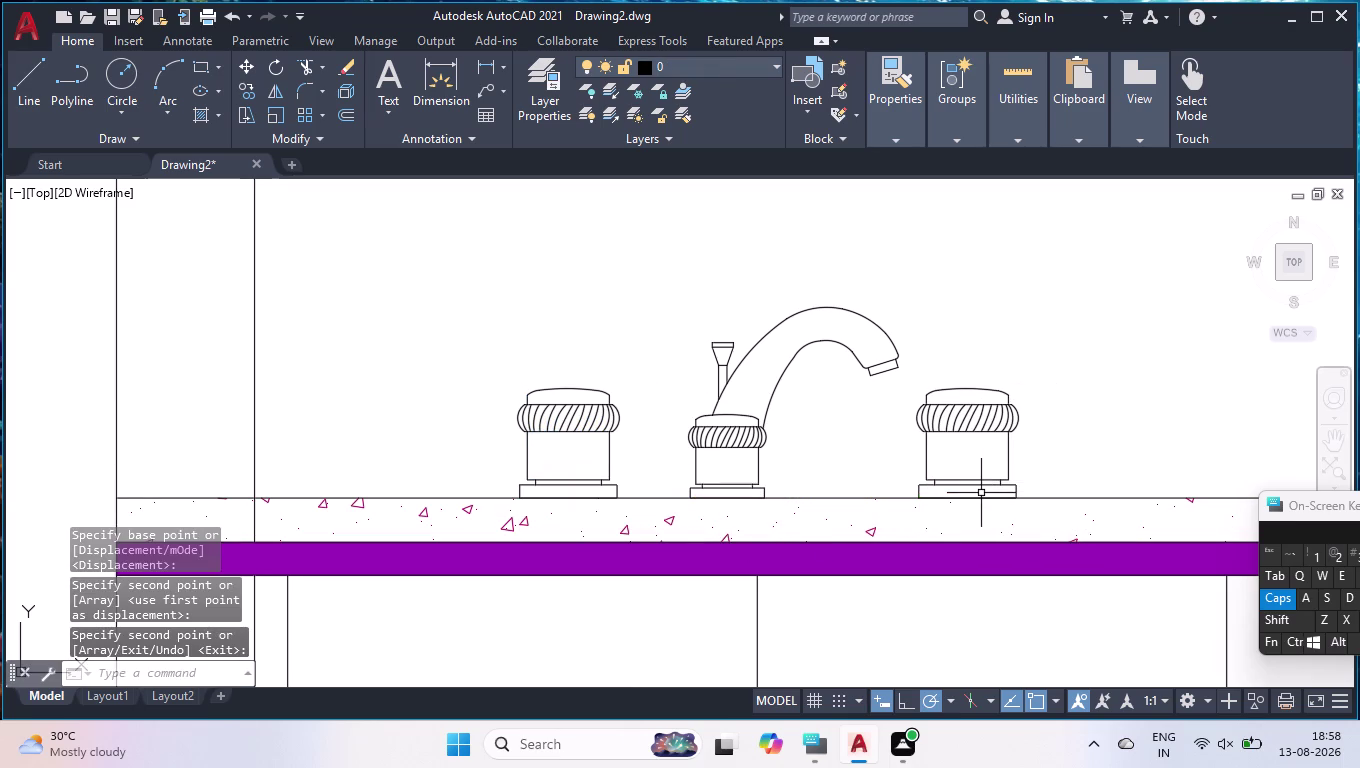
Scale both knobs together about the left knob's base.
click(620, 414)
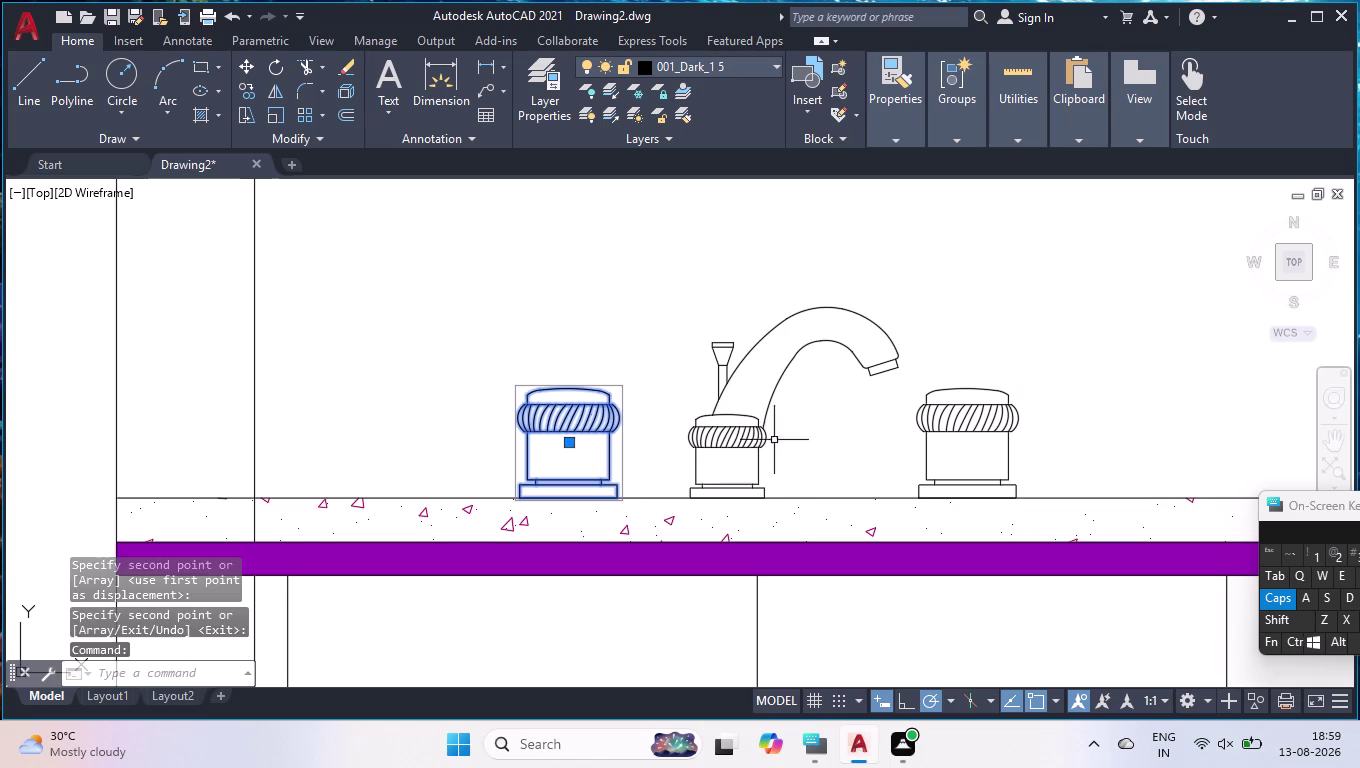
click(1008, 421)
text(SCA)
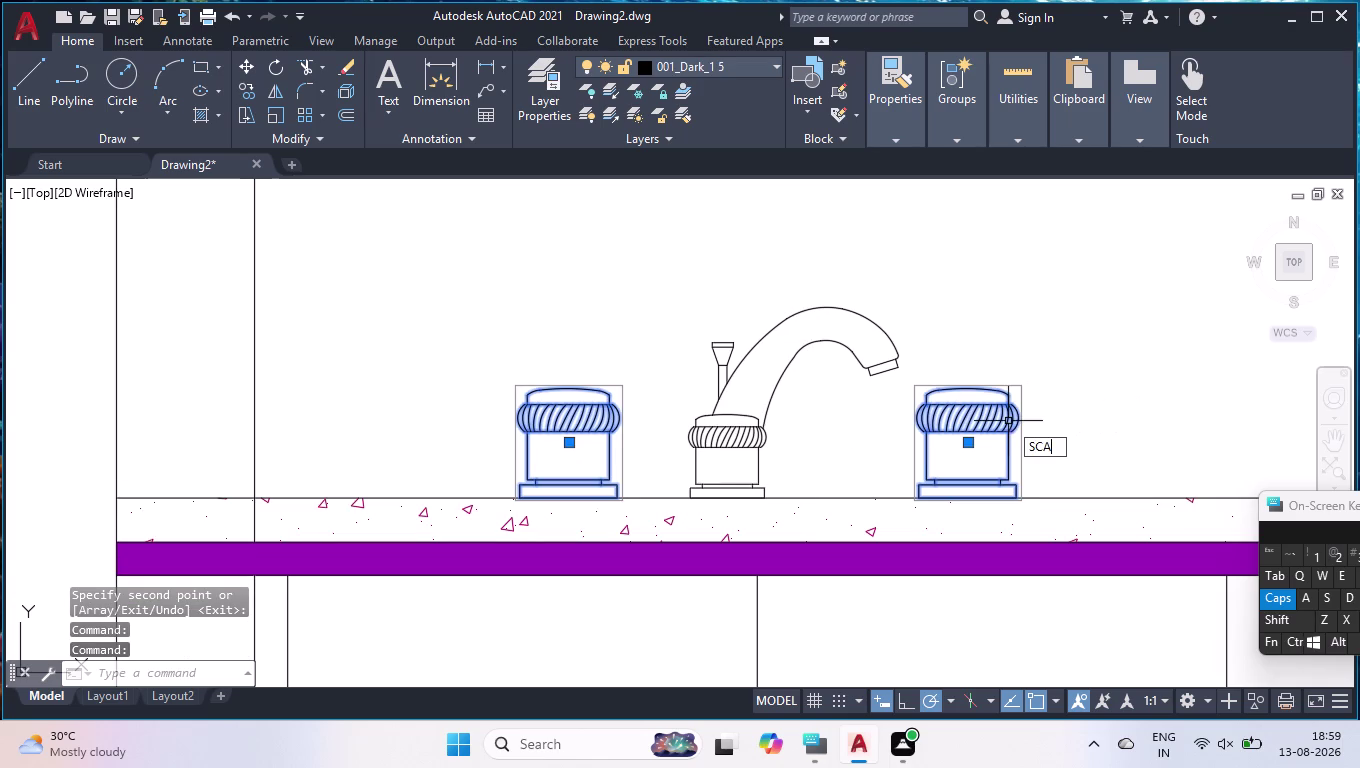
key(Return)
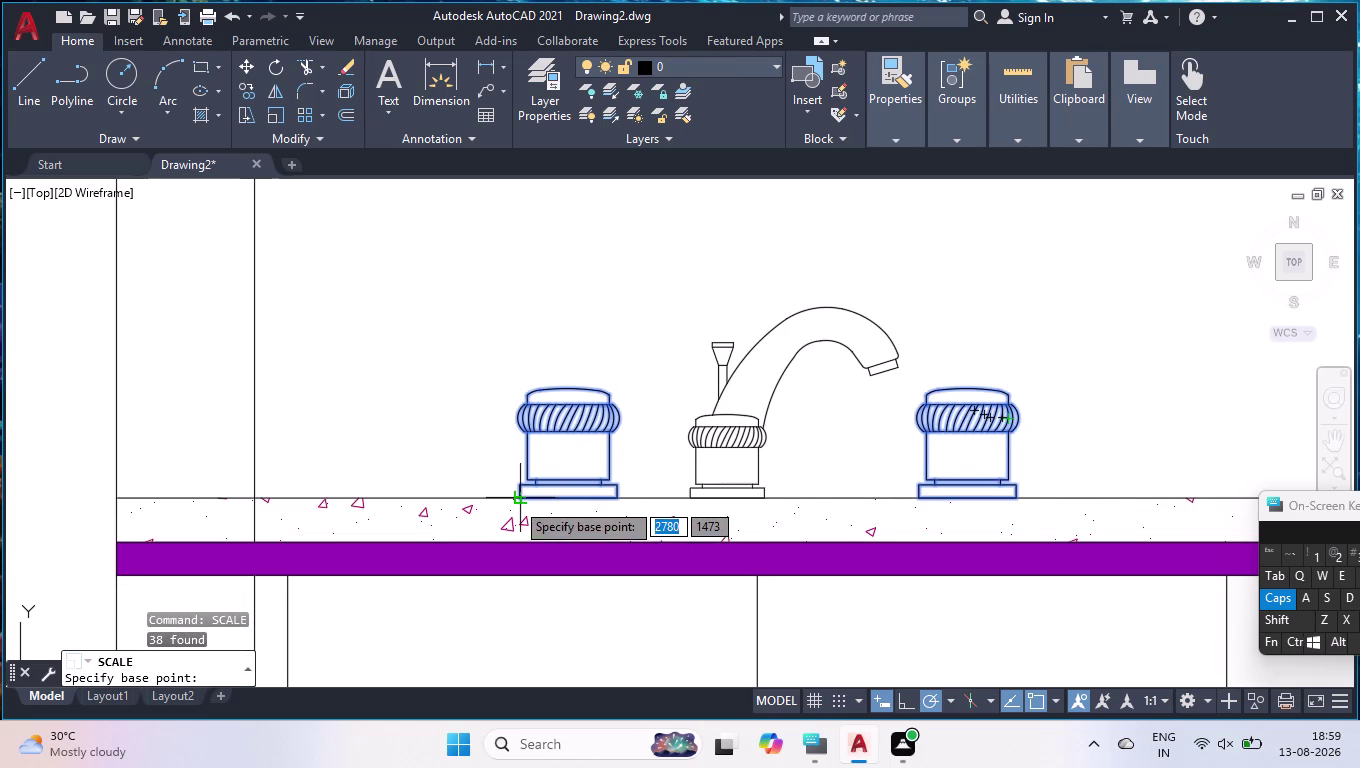
click(515, 501)
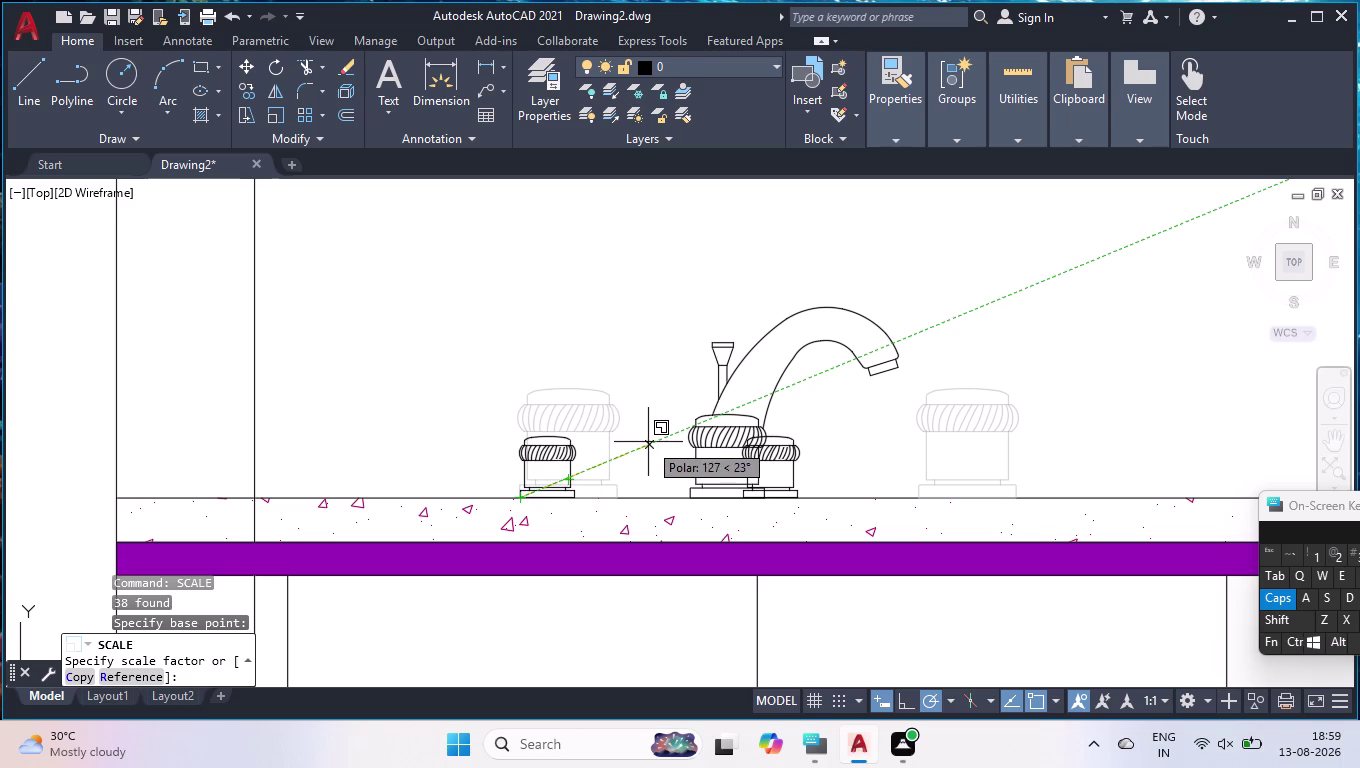
key(u)
key(Return)
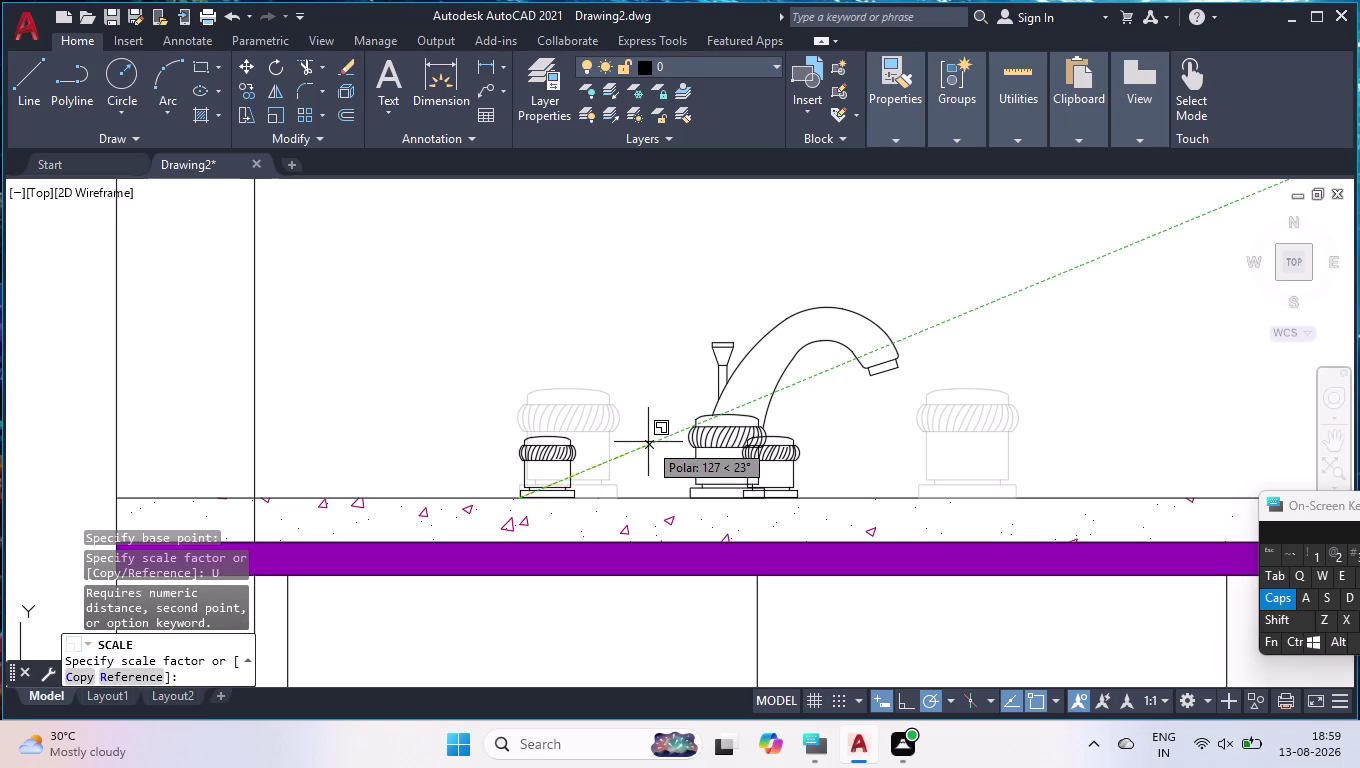
key(Return)
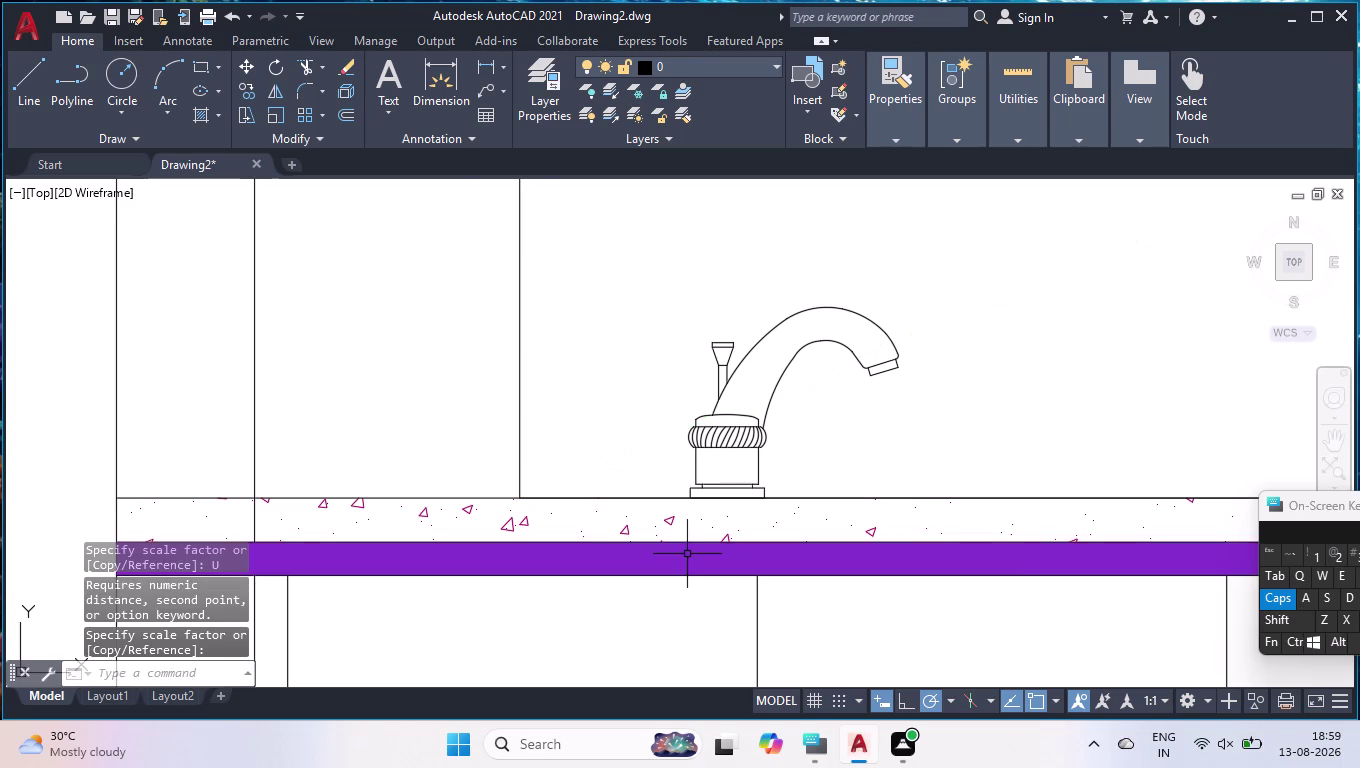
Undo the mistaken resize of both knobs.
scroll(down, 3)
scroll(down, 3)
scroll(down, 3)
scroll(down, 3)
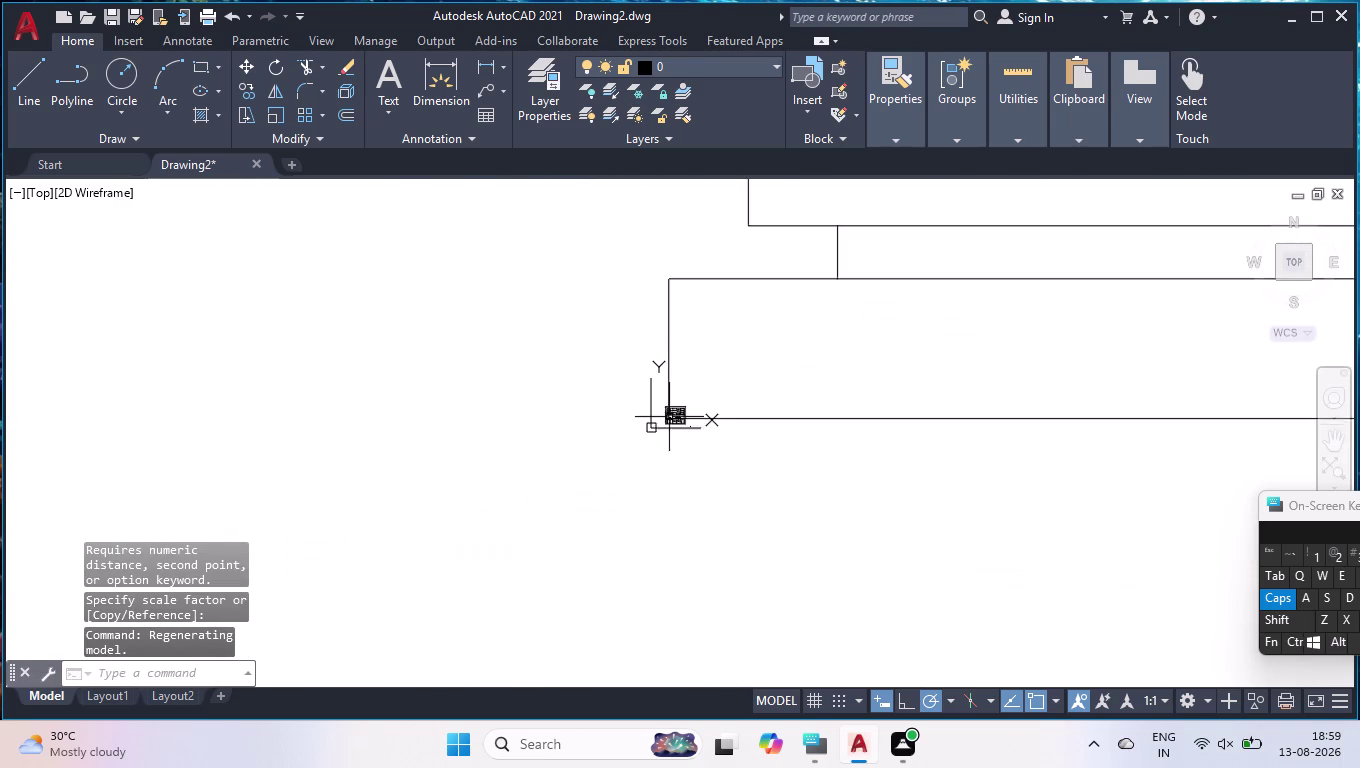
scroll(down, 3)
scroll(down, 3)
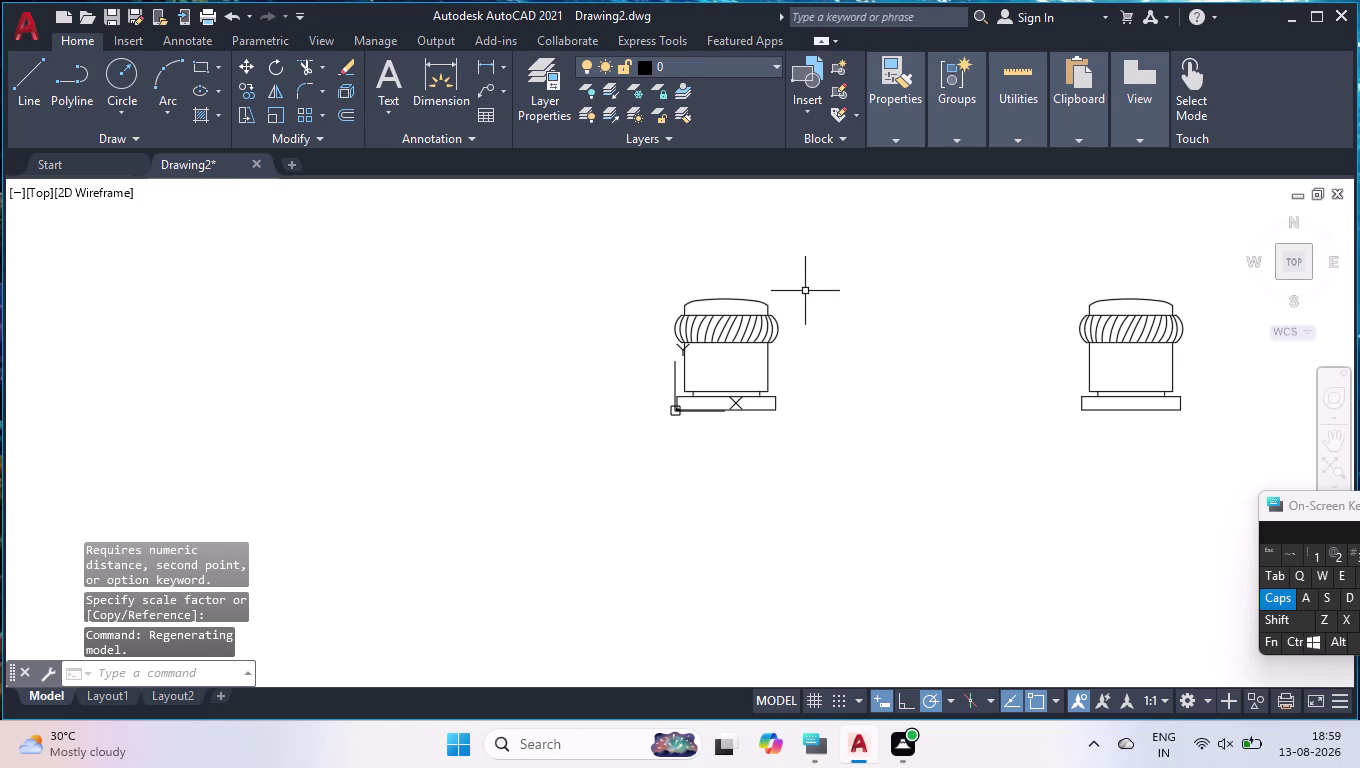
key(u)
key(Return)
key(u)
key(Return)
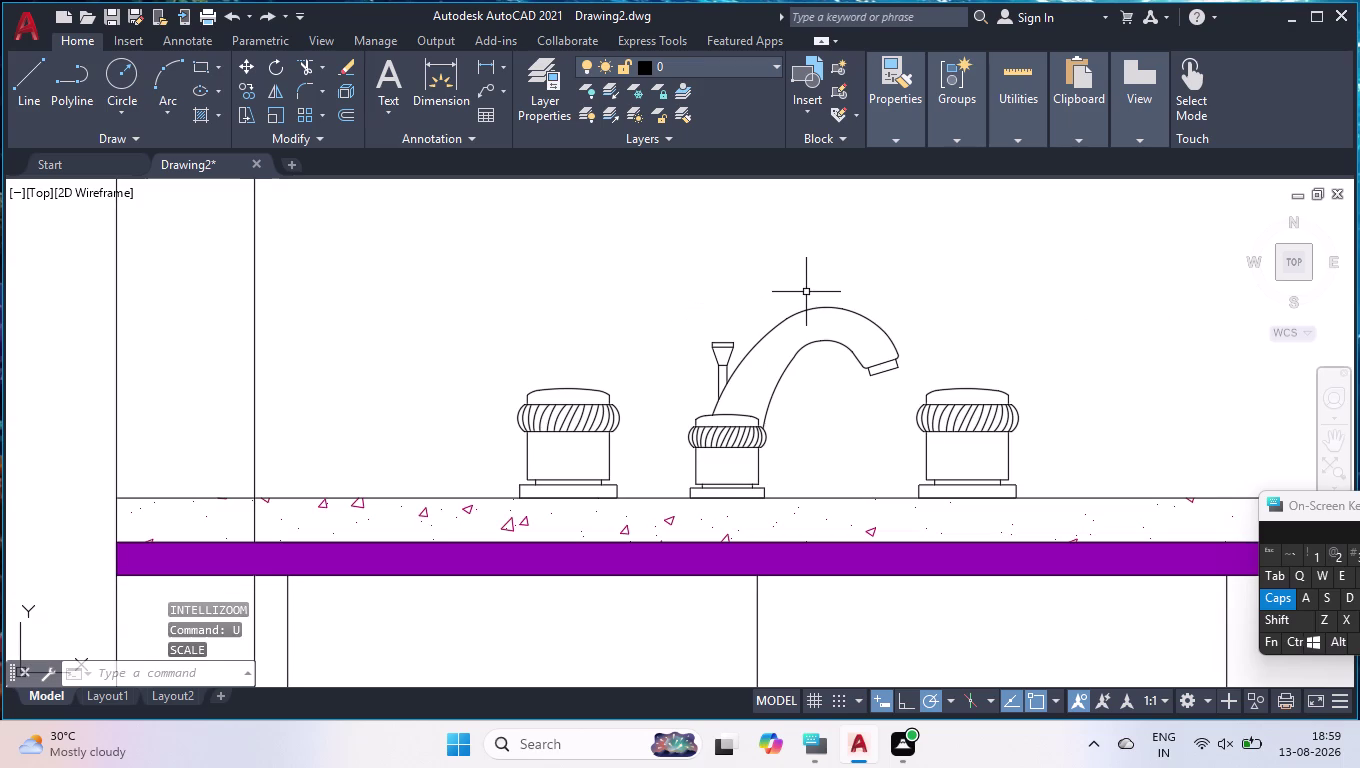
Shrink only the left knob about its base to match the faucet's knob size.
click(581, 412)
text(SCAL)
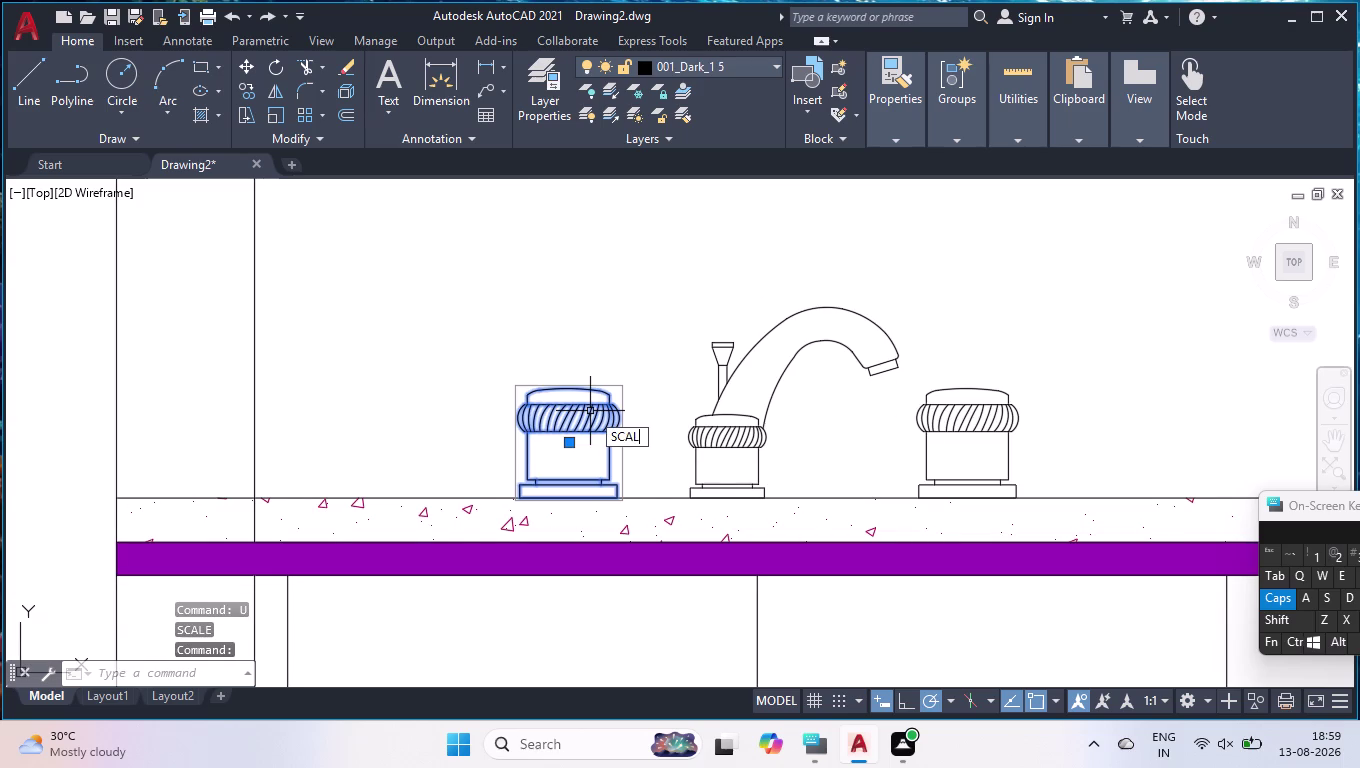
key(Return)
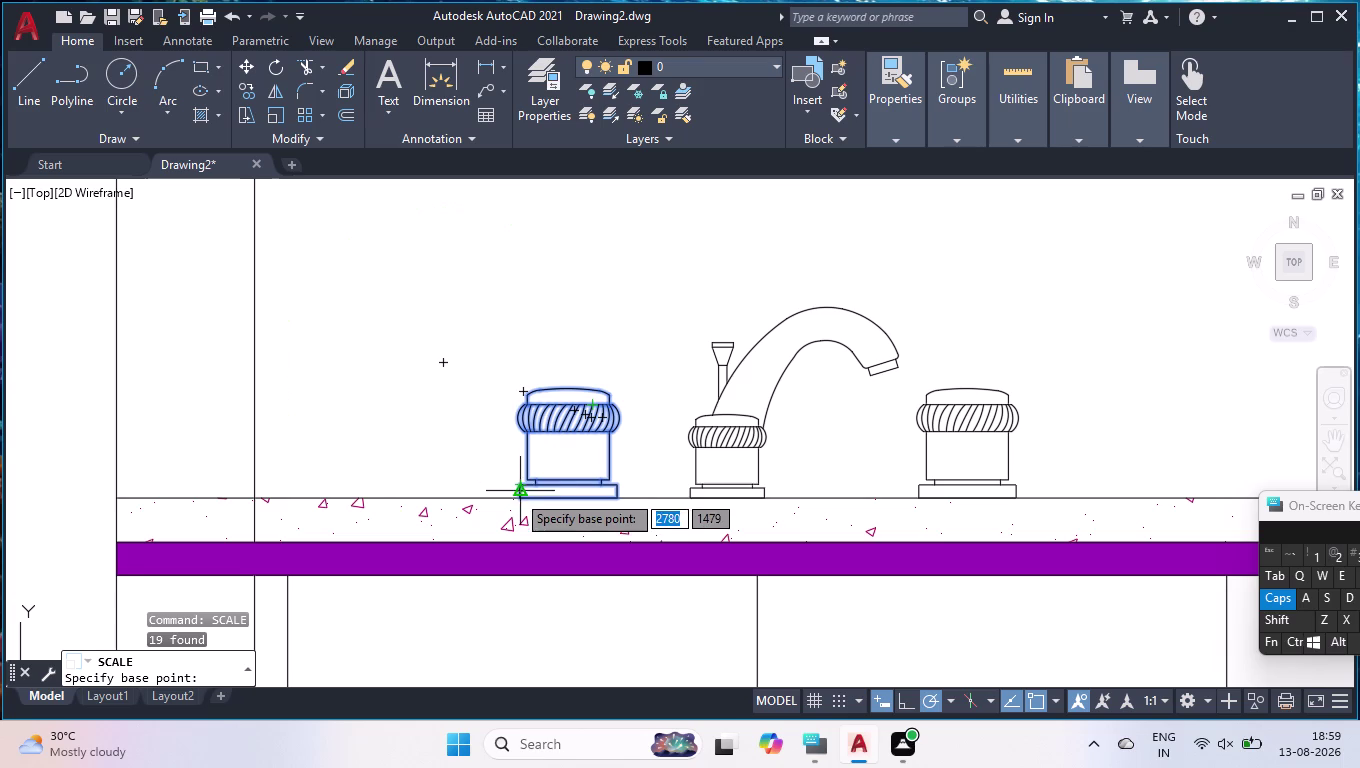
scroll(up, 3)
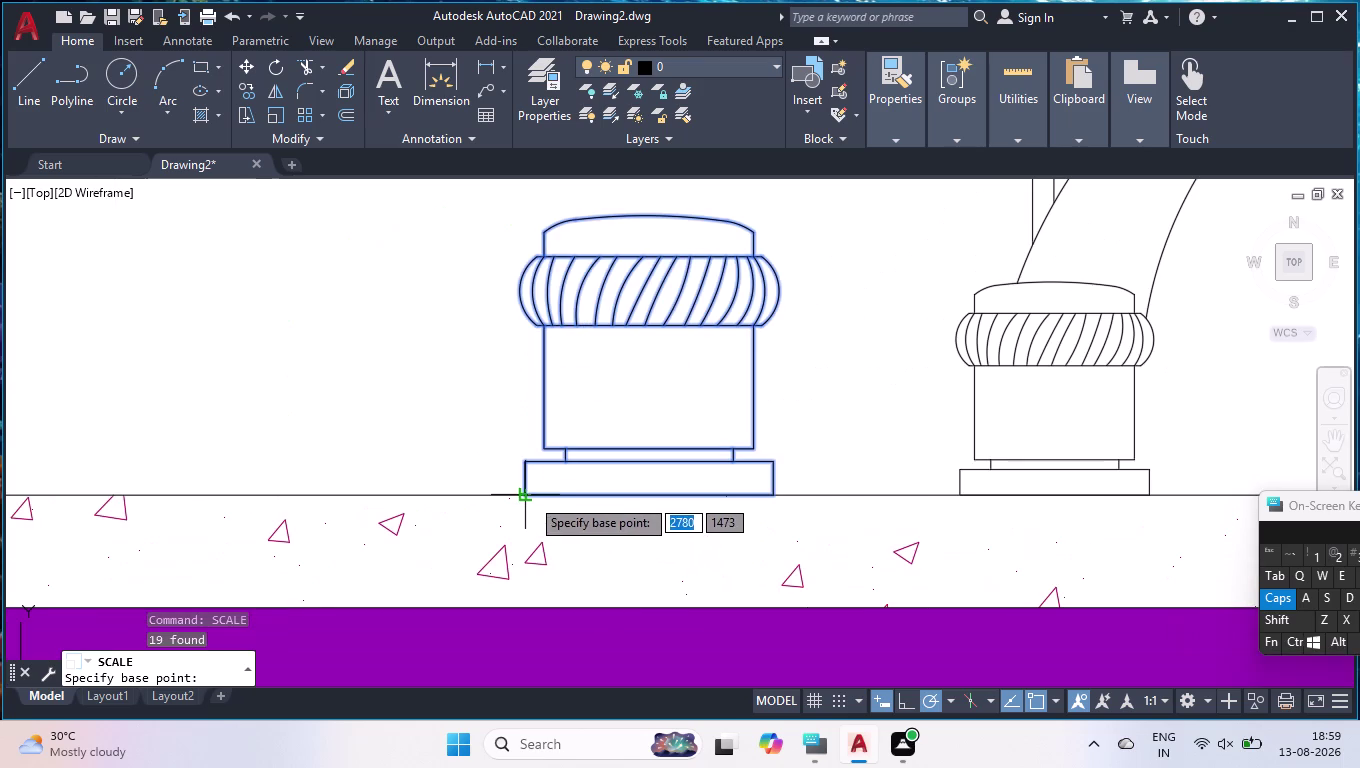
click(527, 495)
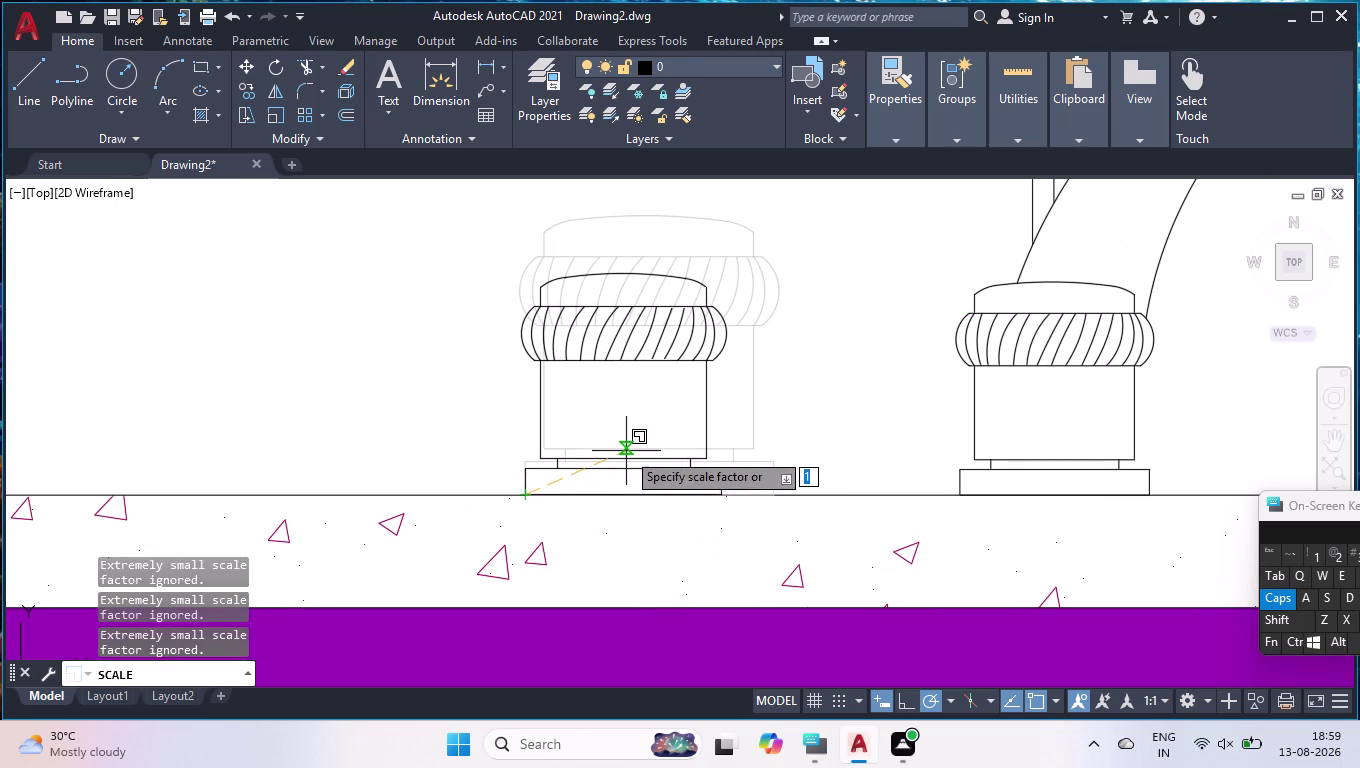
click(626, 451)
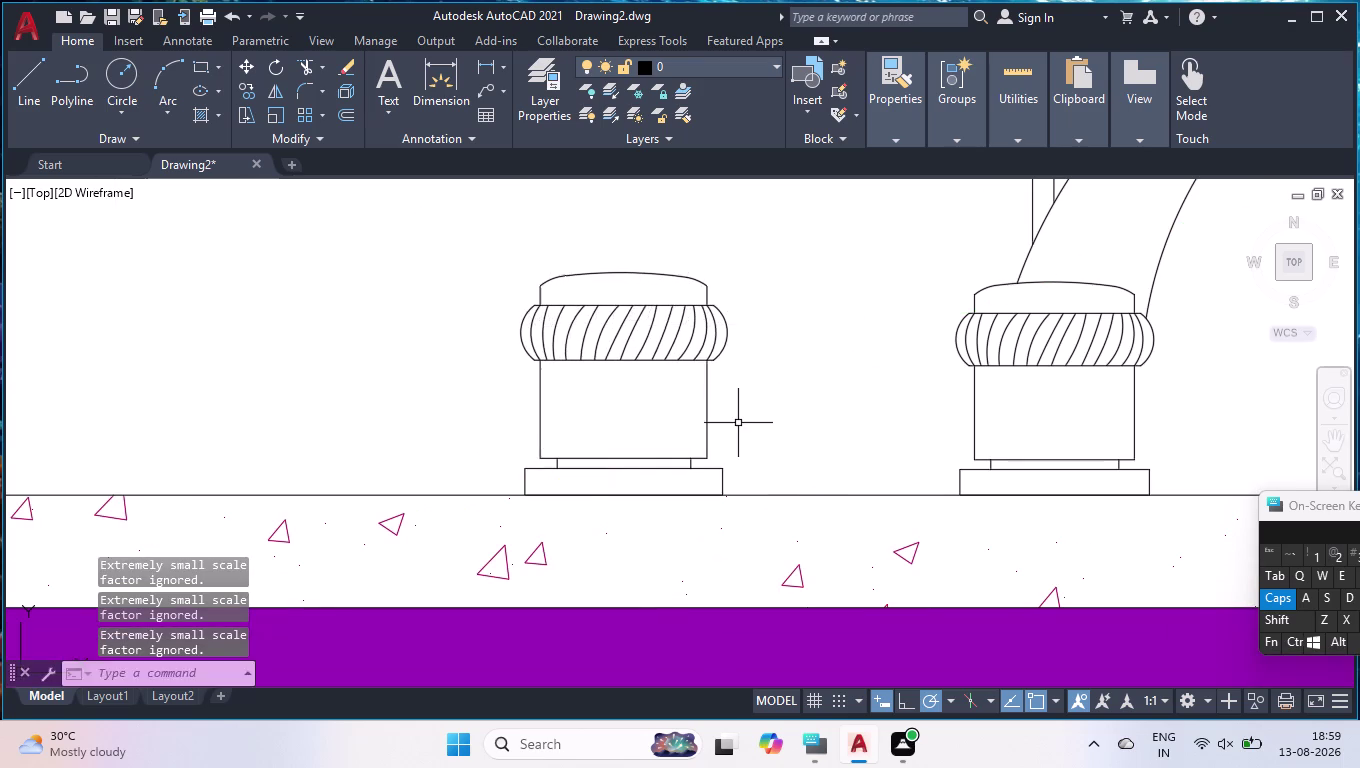
Delete the oversized knob to the right of the faucet.
scroll(down, 3)
click(1077, 385)
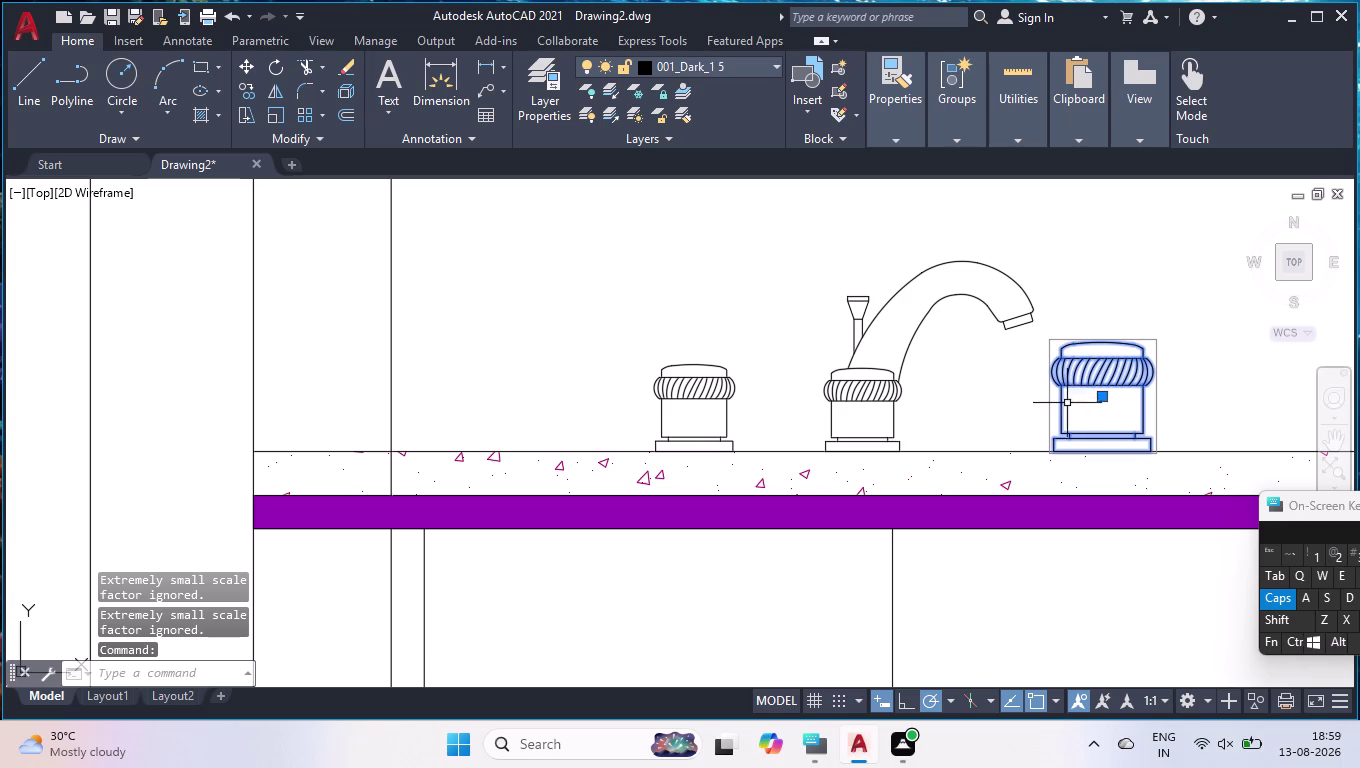
key(Delete)
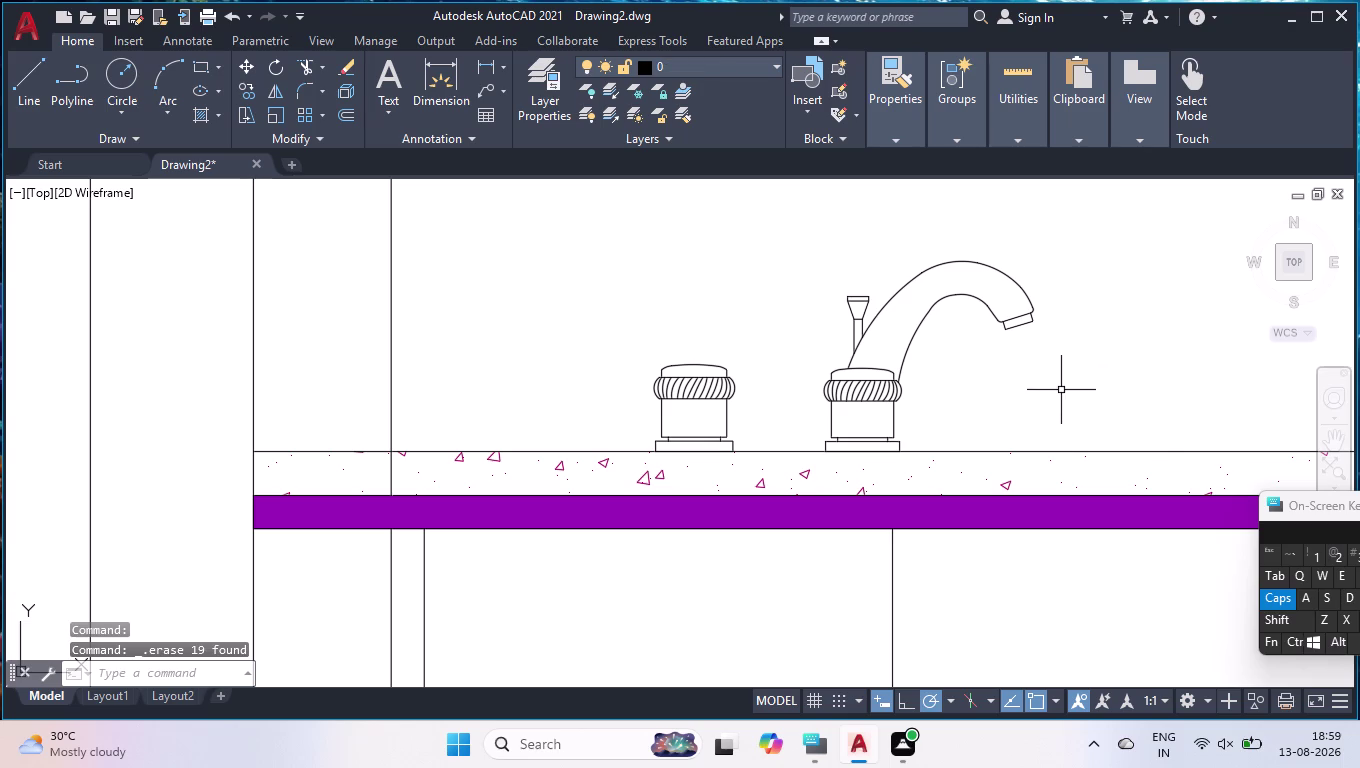
Grip-move the shrunken knob from its centre closer to the faucet.
click(729, 397)
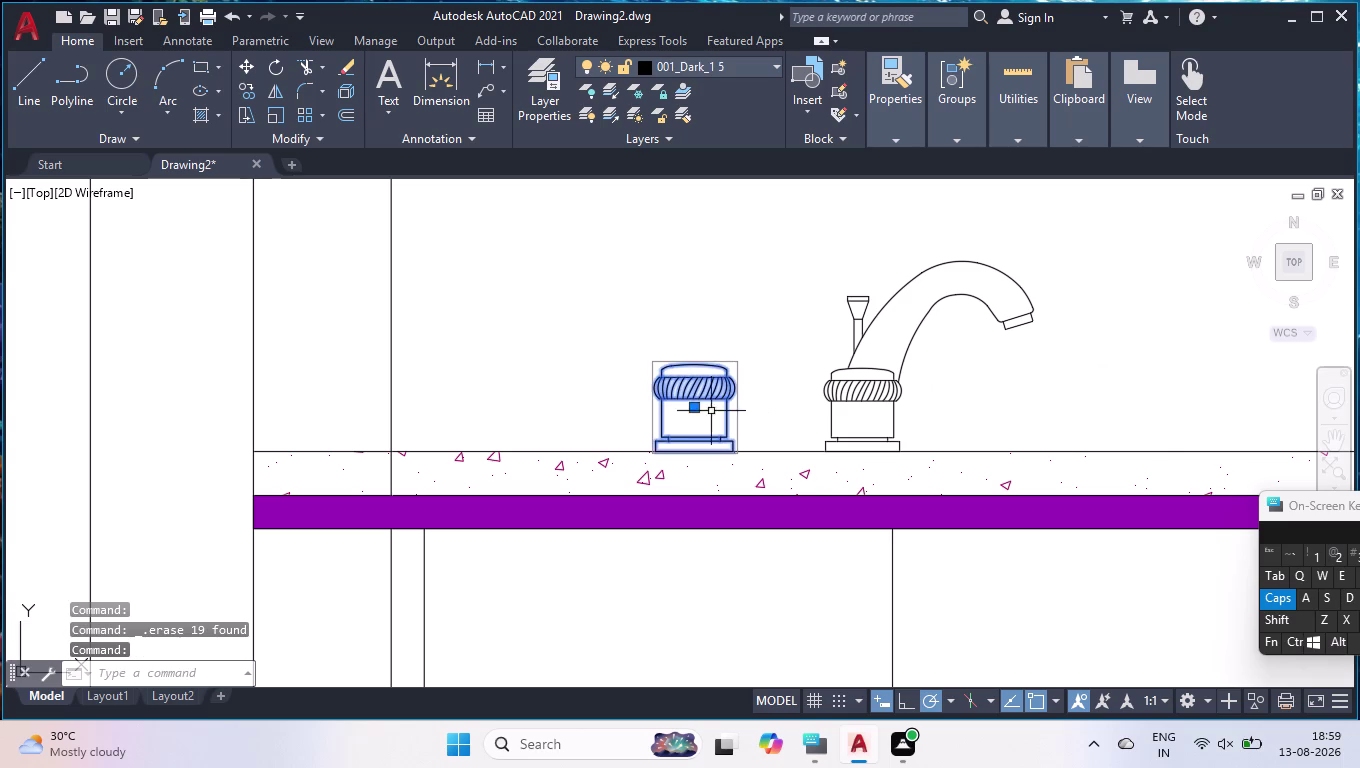
click(693, 411)
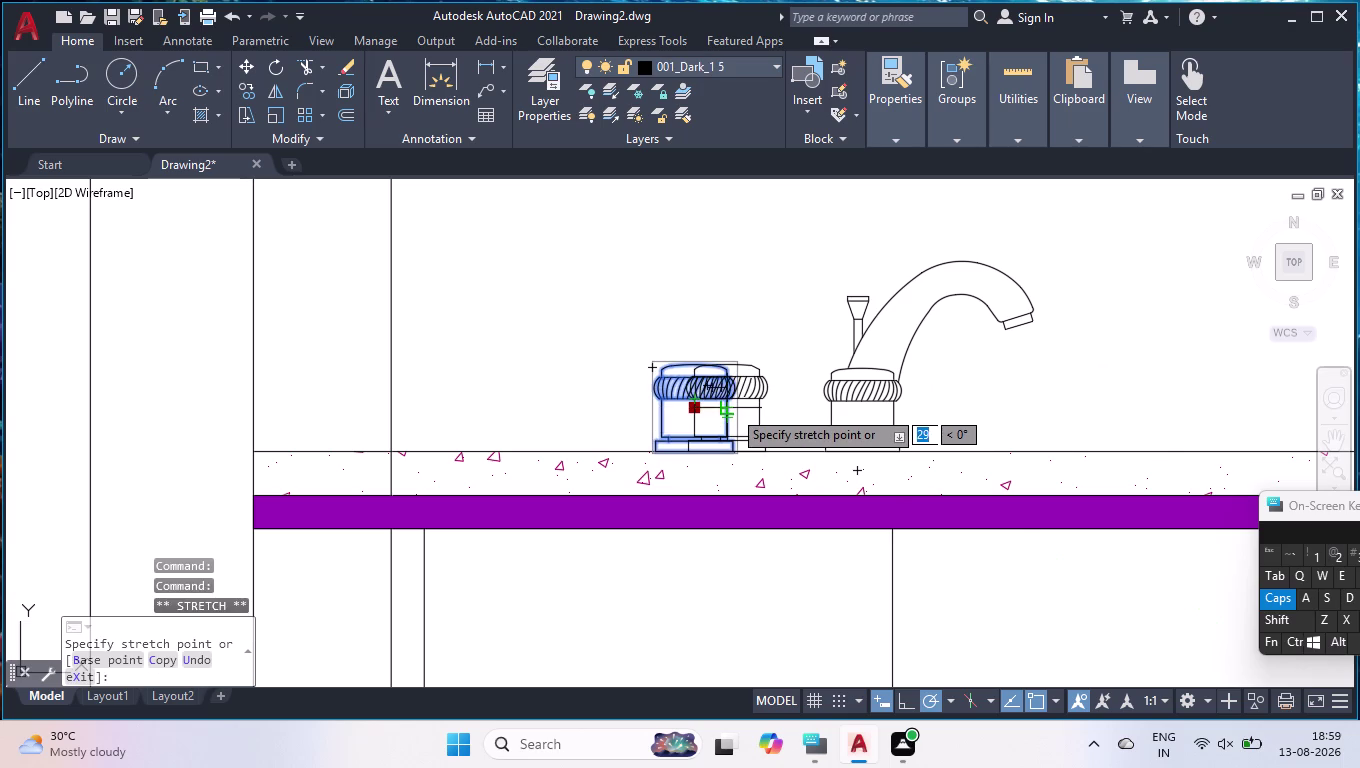
click(732, 409)
Copy the small knob to two spots right of the faucet.
text(CO)
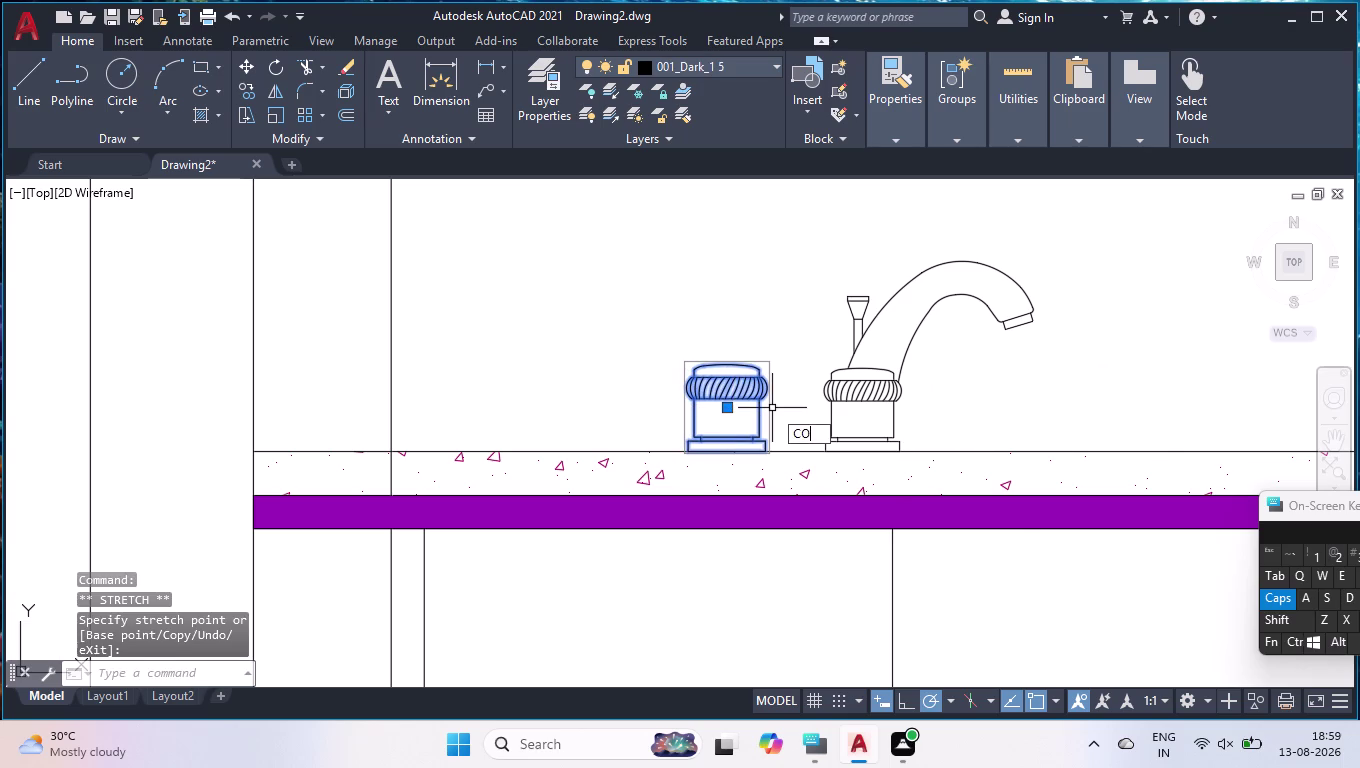
key(Return)
click(686, 454)
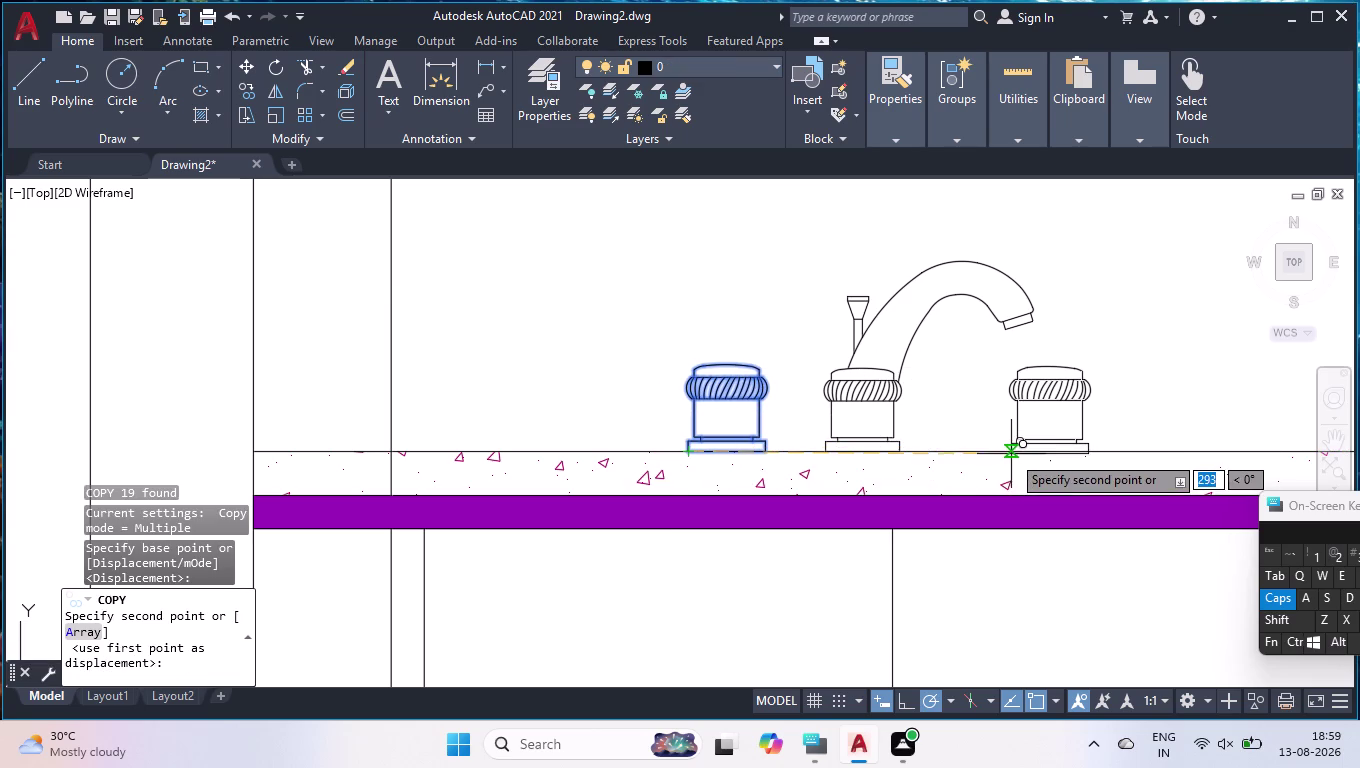
click(909, 699)
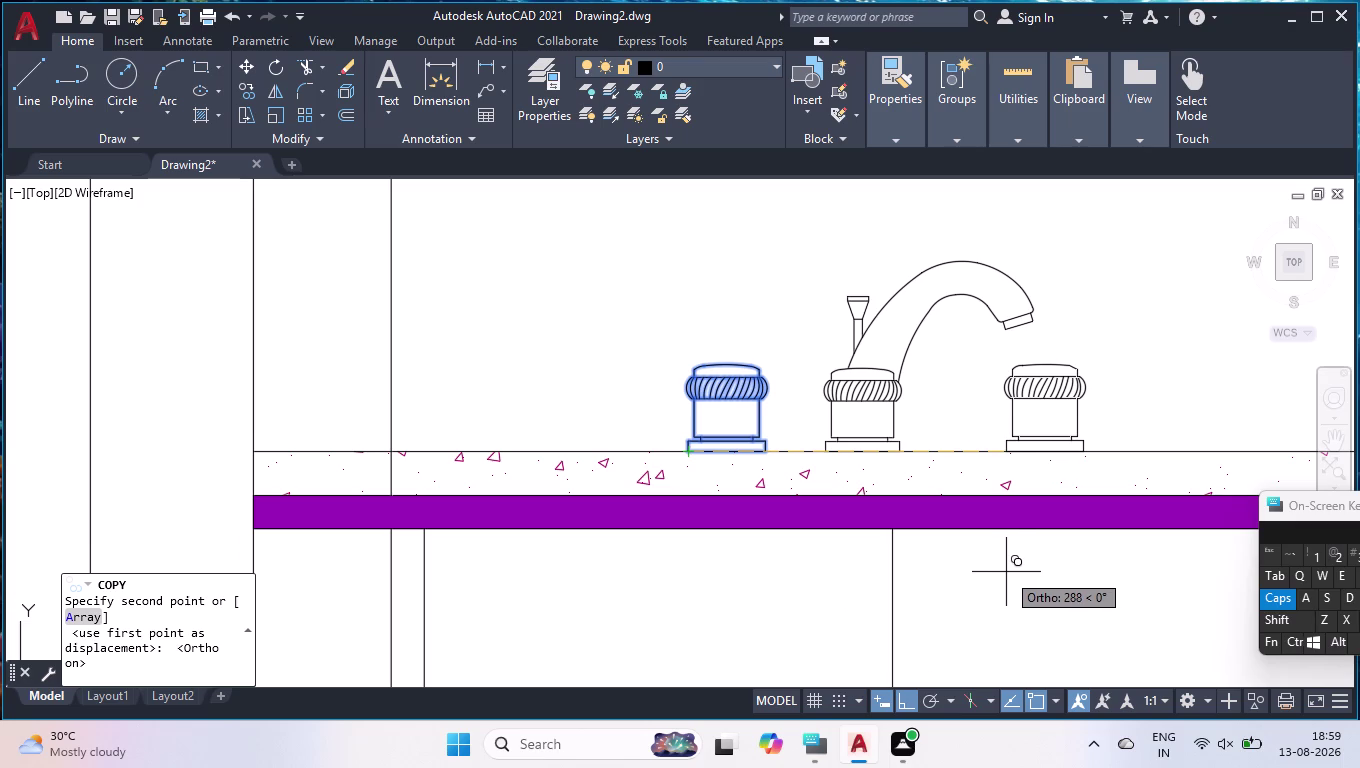
click(1006, 572)
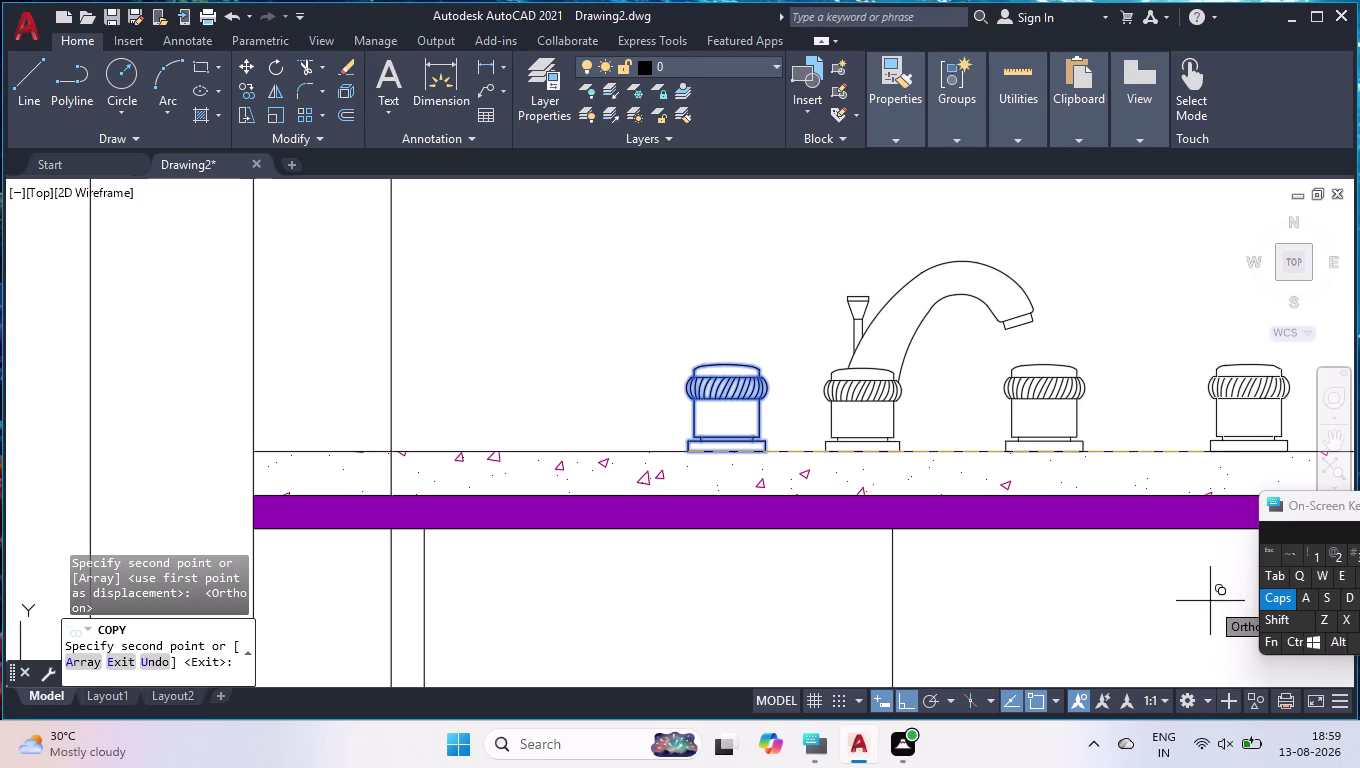
key(Return)
scroll(down, 3)
scroll(down, 3)
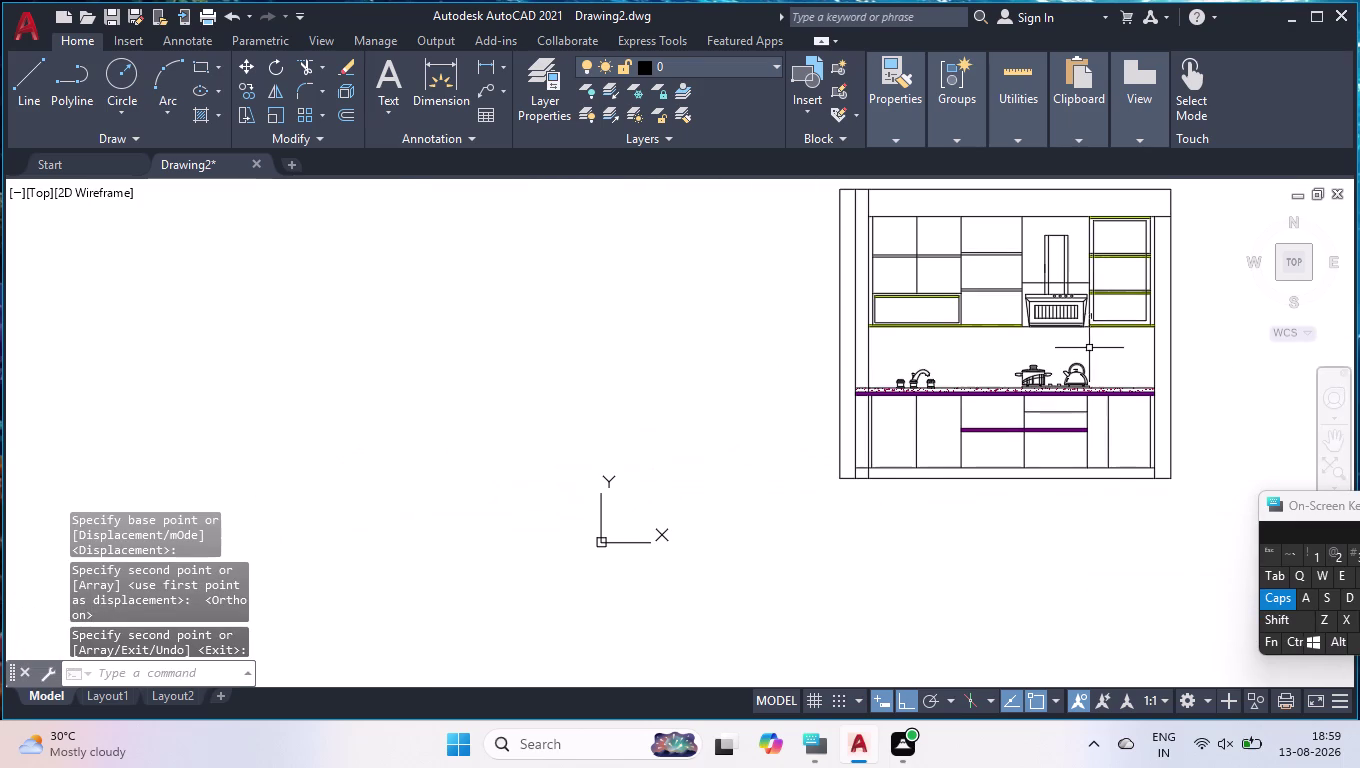
click(1289, 264)
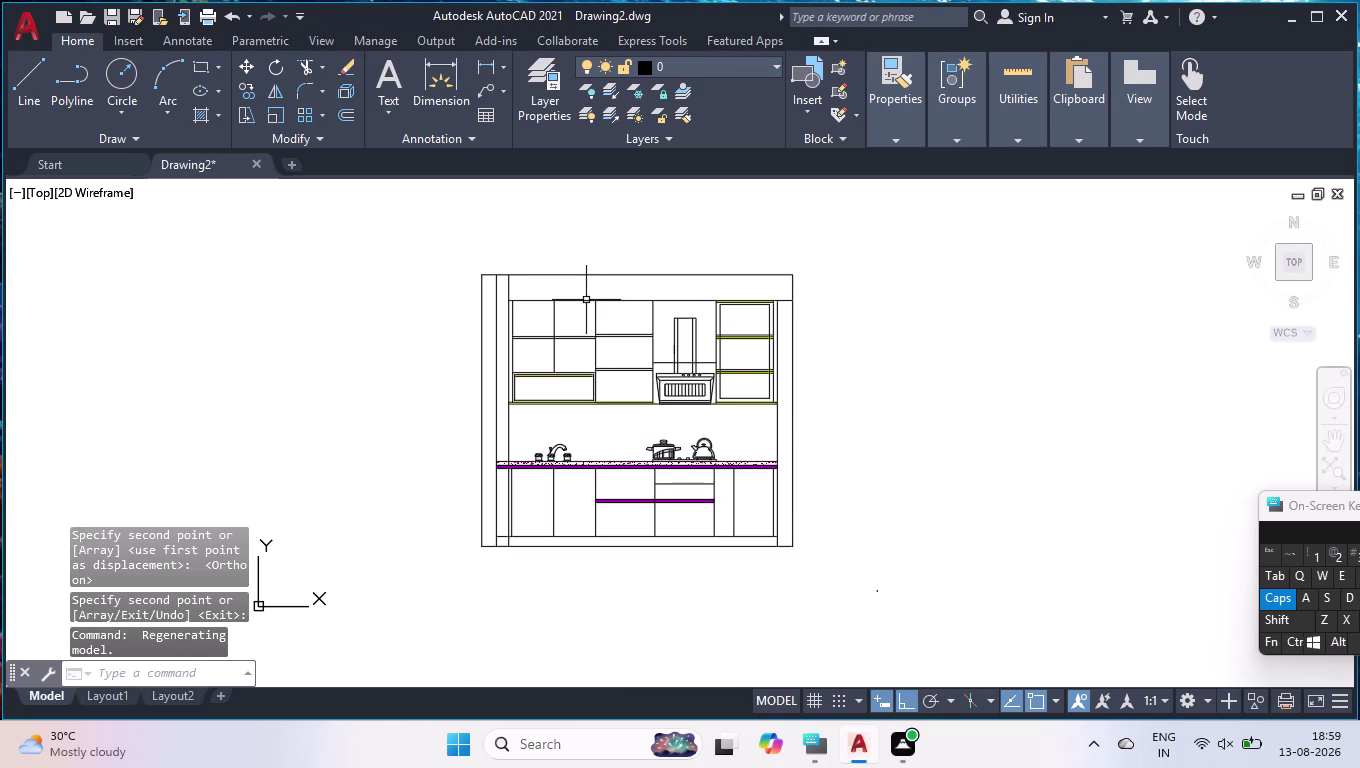
scroll(up, 3)
key(ctrl+0)
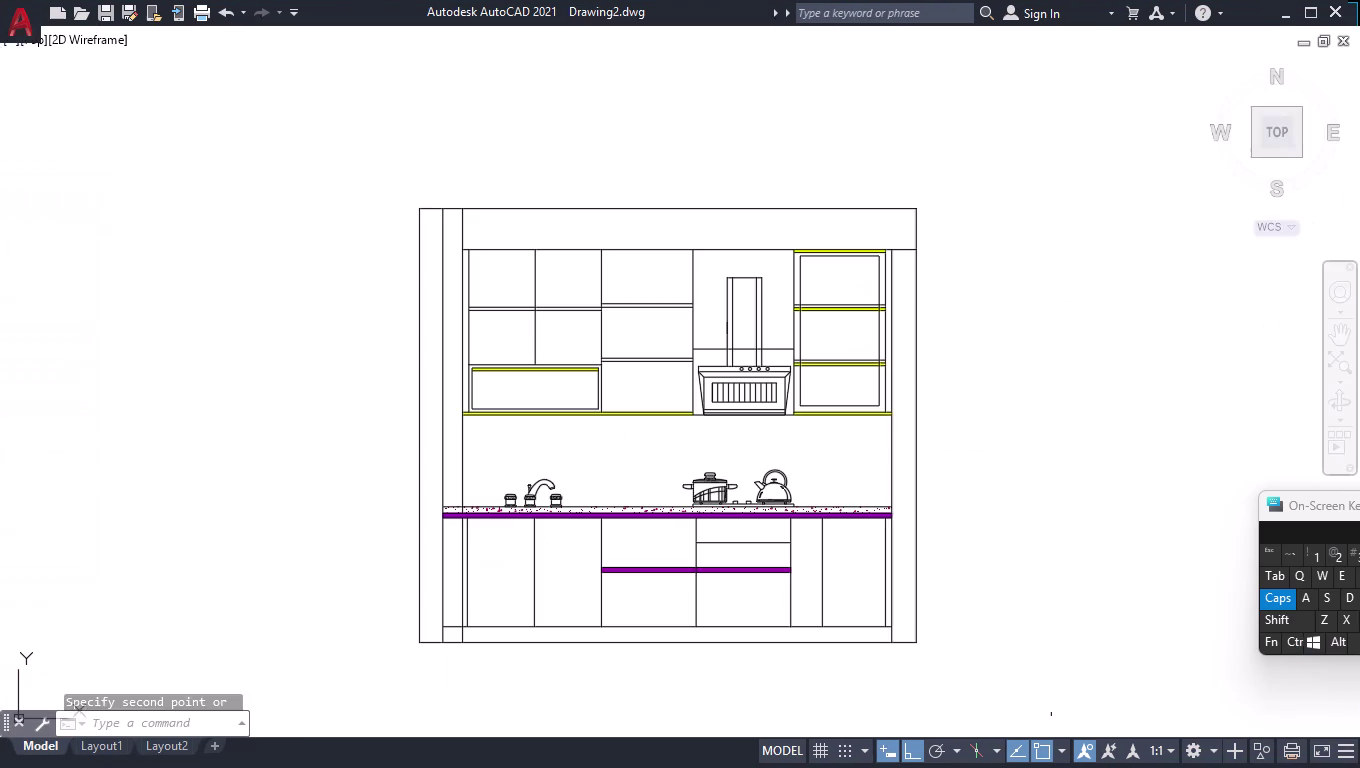
click(1277, 128)
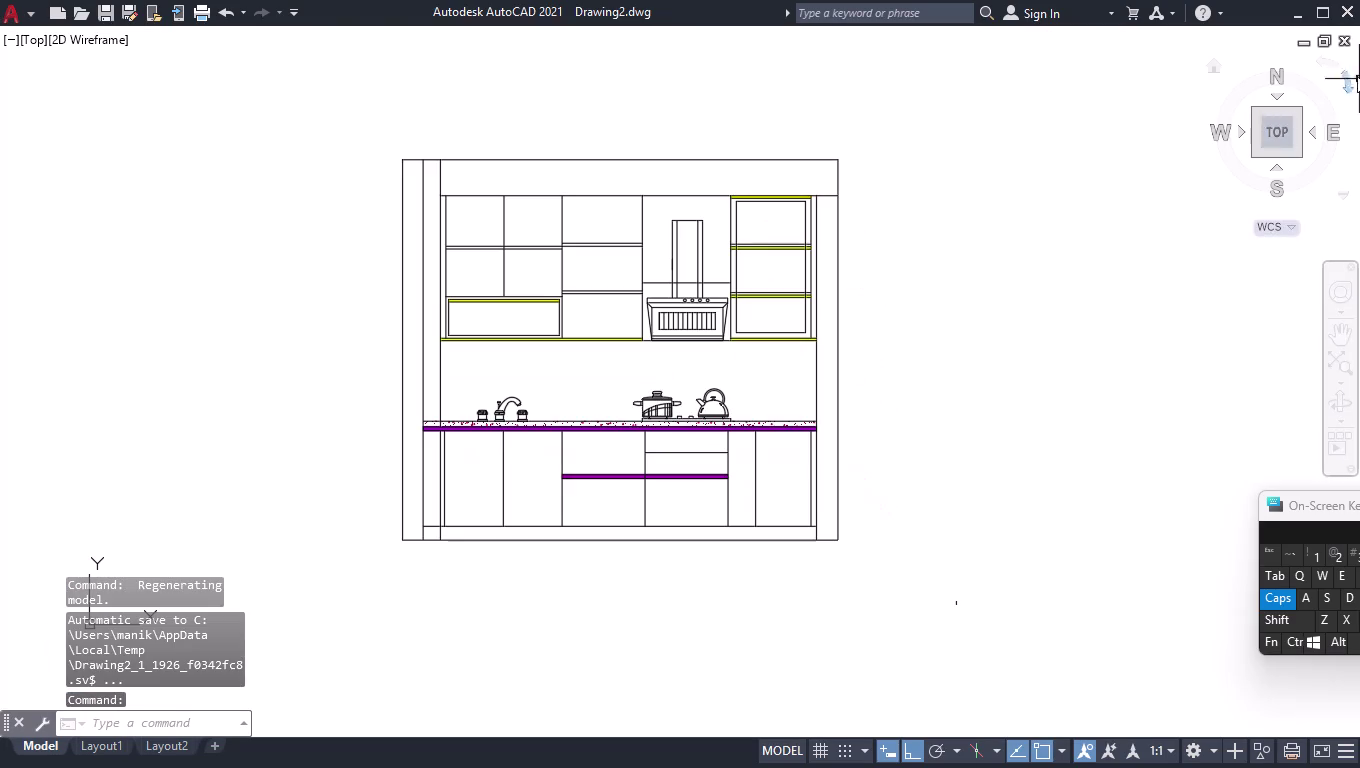
scroll(up, 3)
scroll(down, 3)
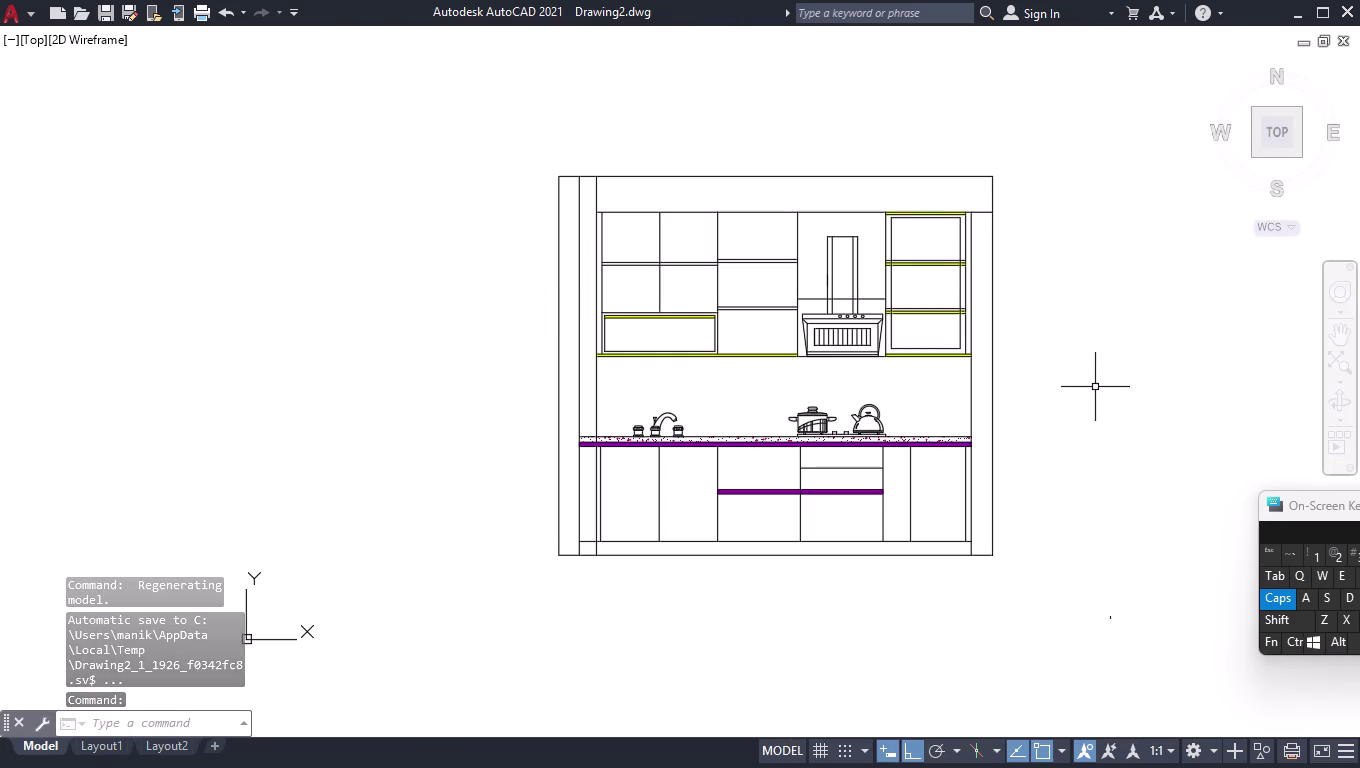
scroll(up, 3)
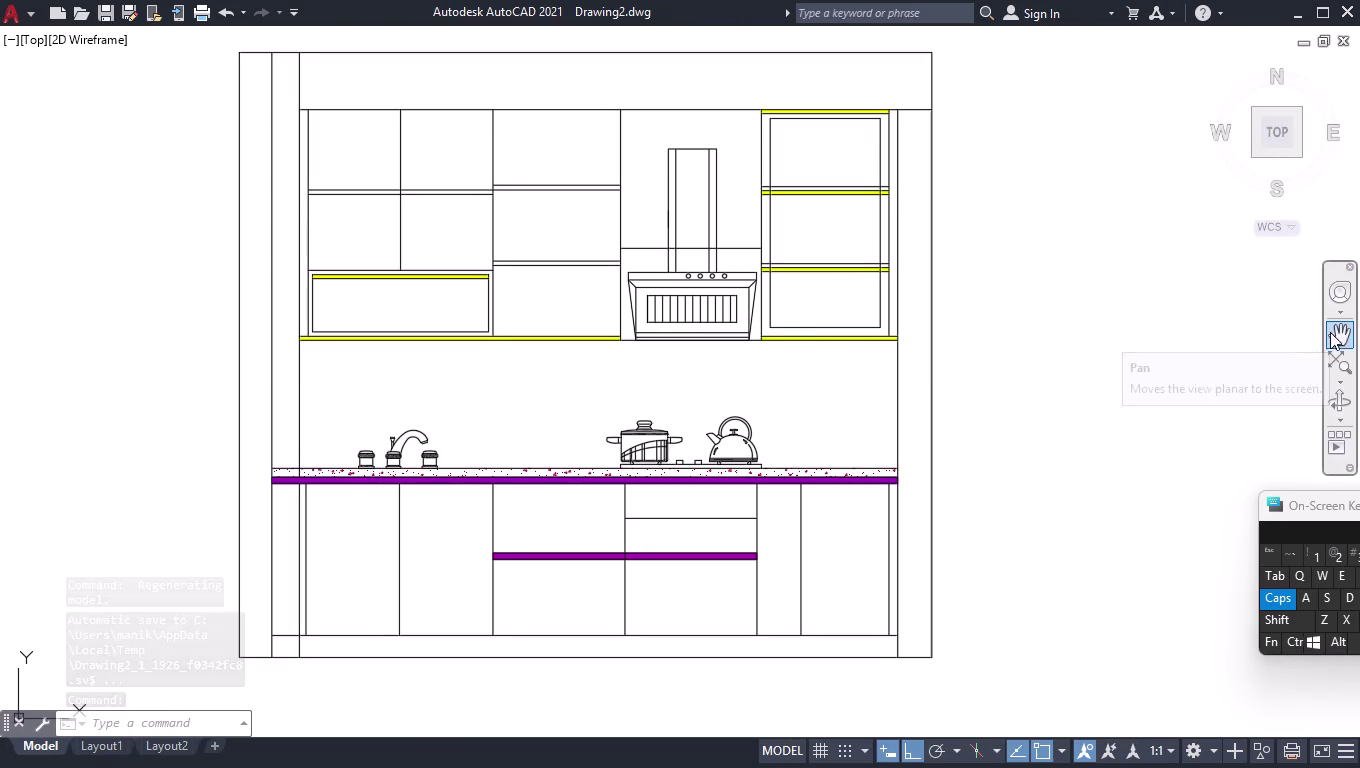
click(1332, 335)
drag(996, 361, 1071, 384)
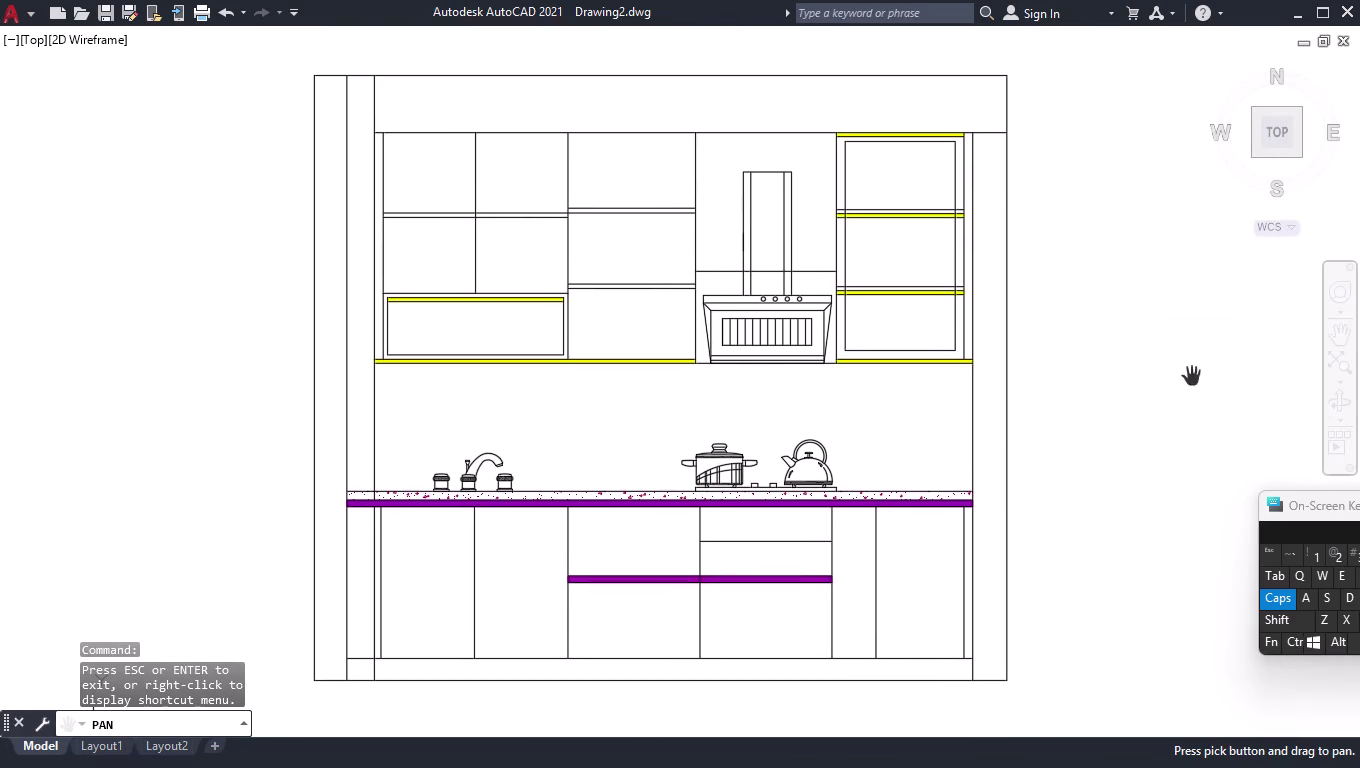
key(Return)
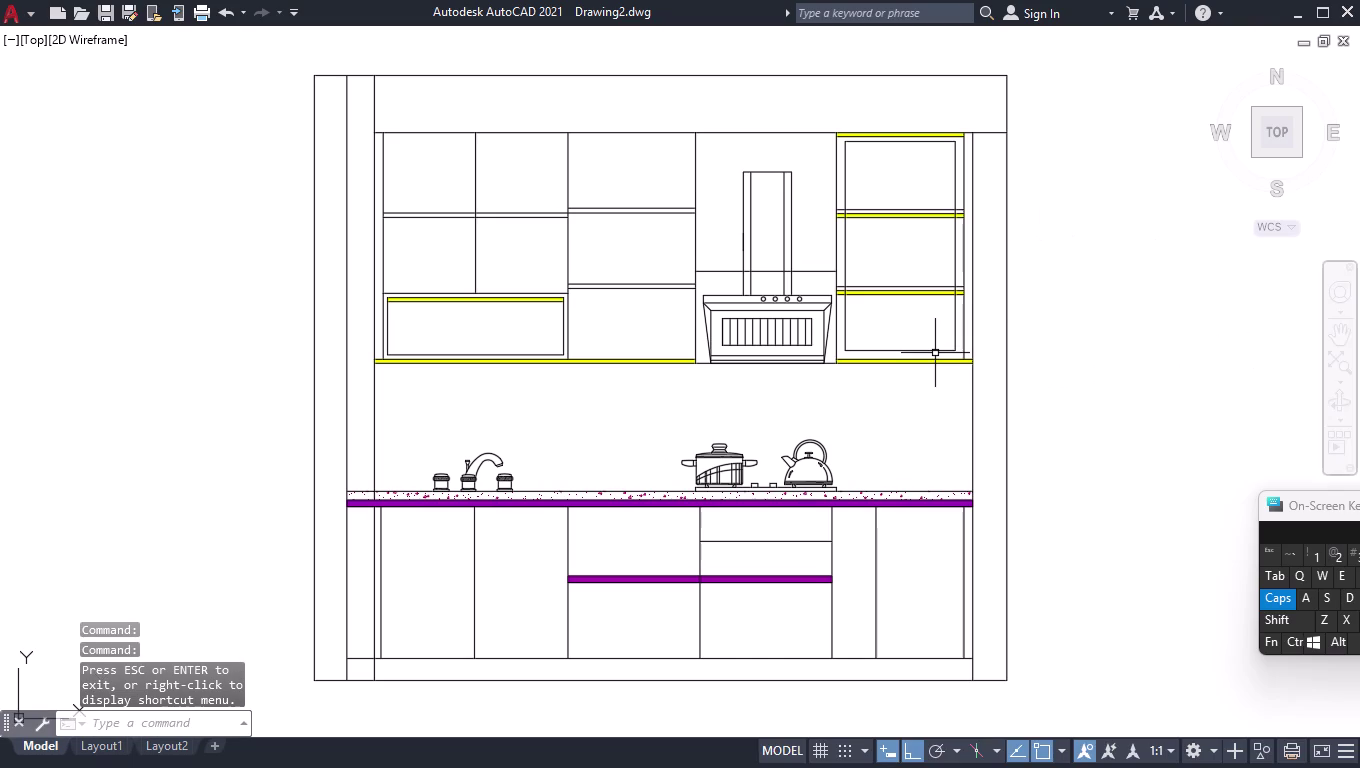
text(HAT)
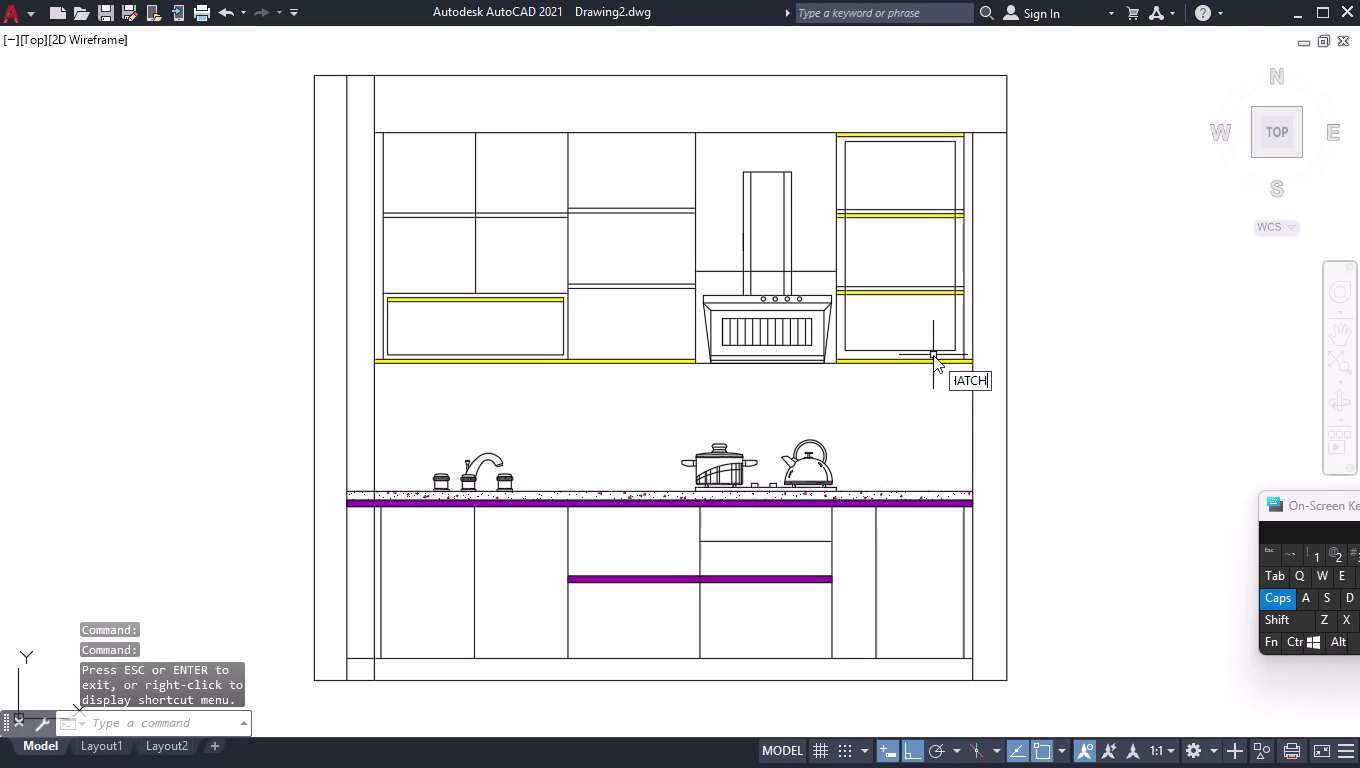